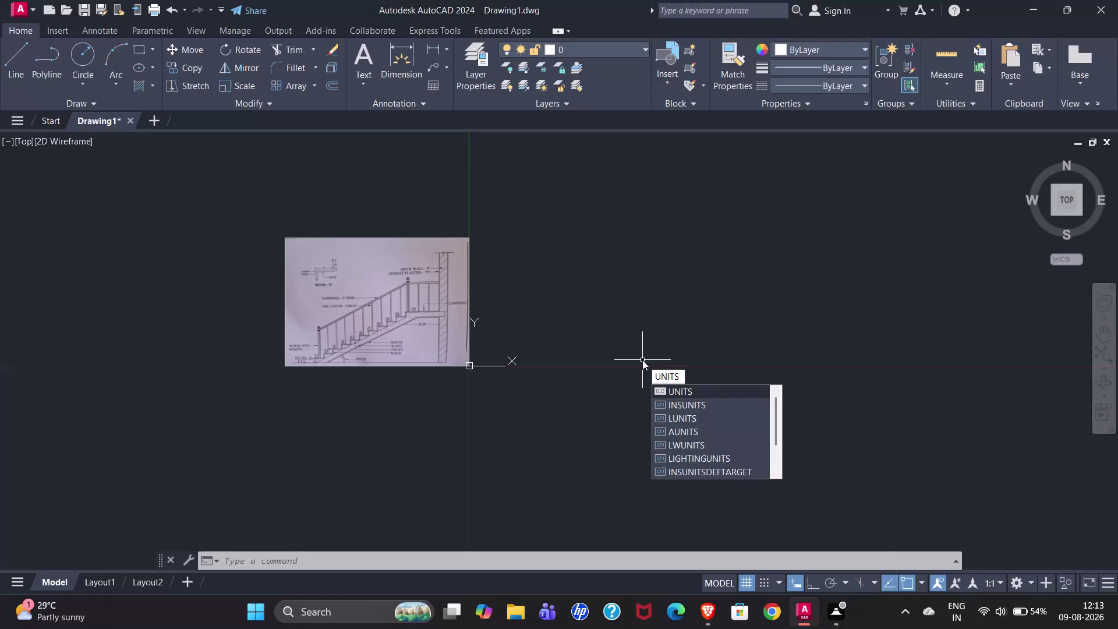
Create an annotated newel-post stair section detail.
Set drawing units to Engineering lengths, 0'-0.00" precision and Inches insertion scale.
key(Return)
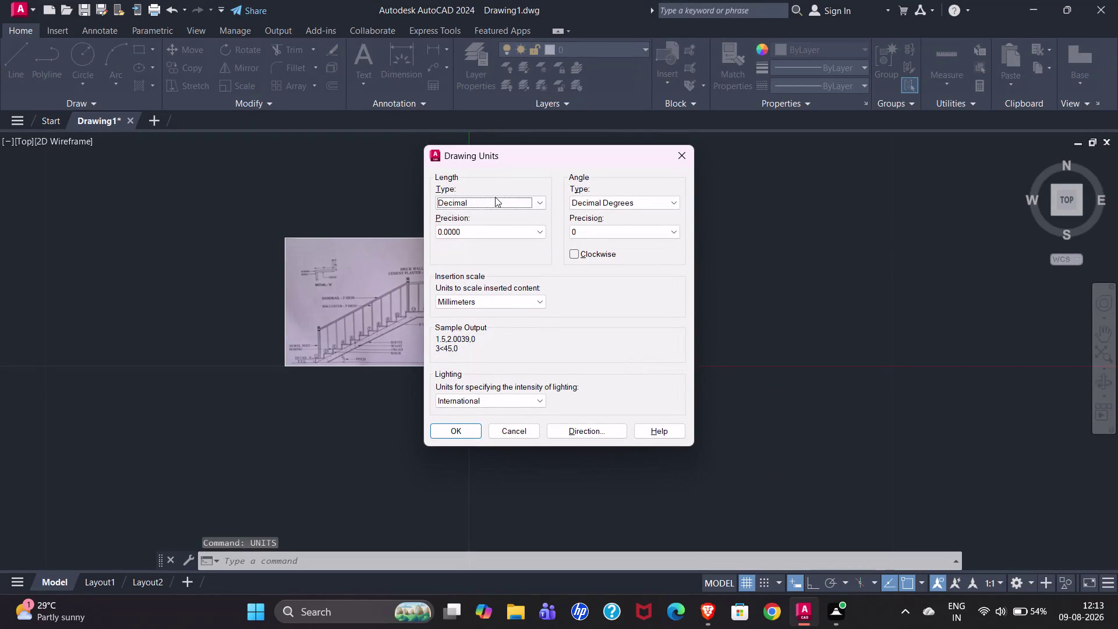
click(495, 197)
click(484, 239)
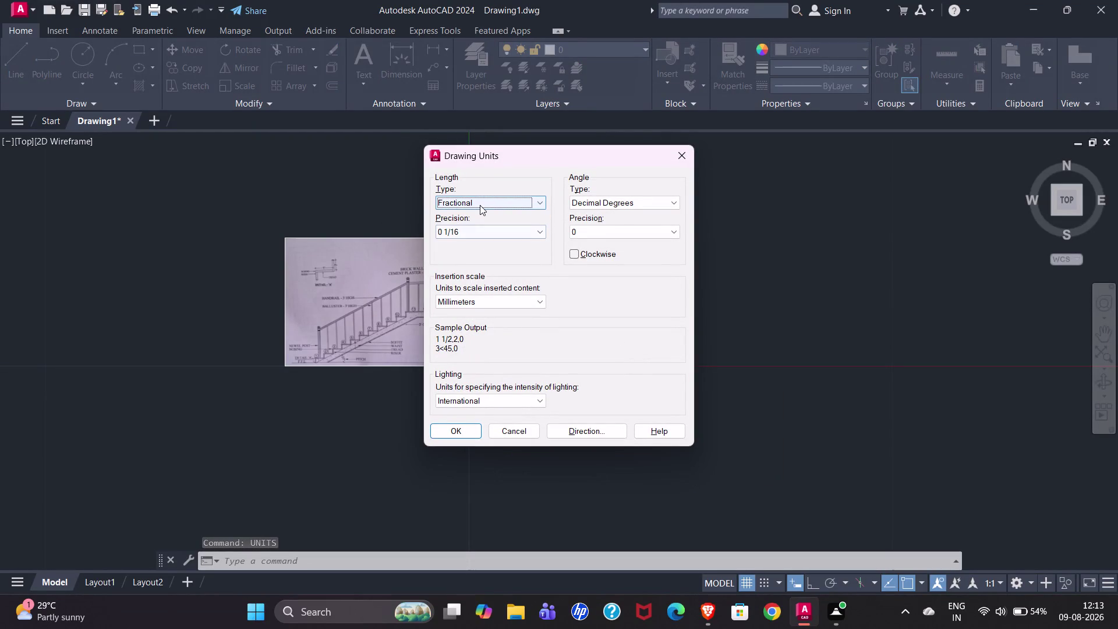
click(480, 205)
click(484, 234)
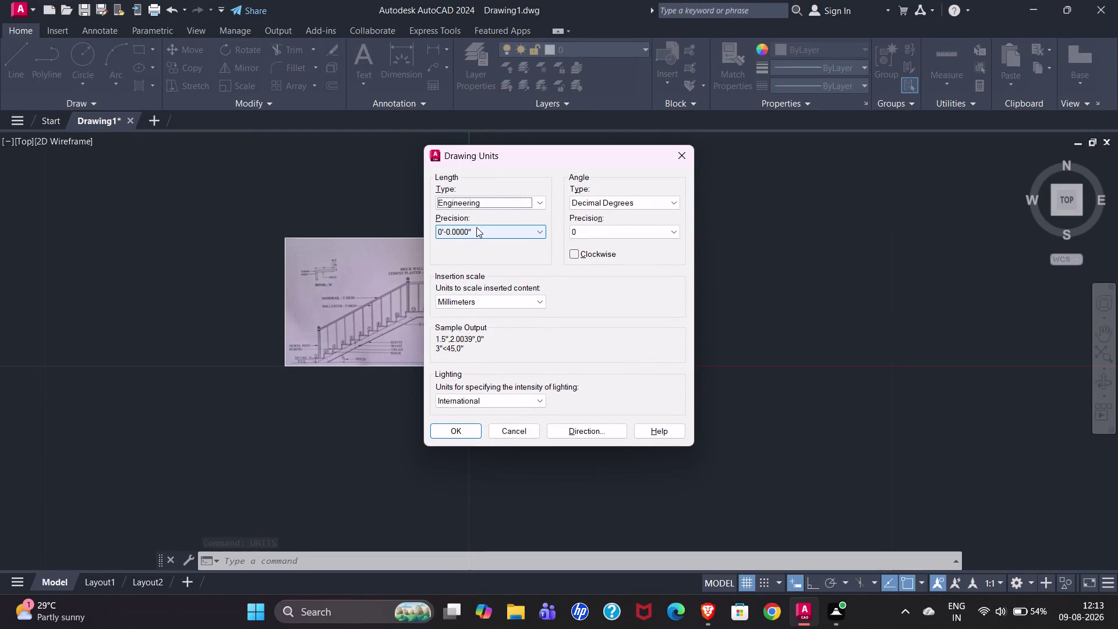
click(479, 232)
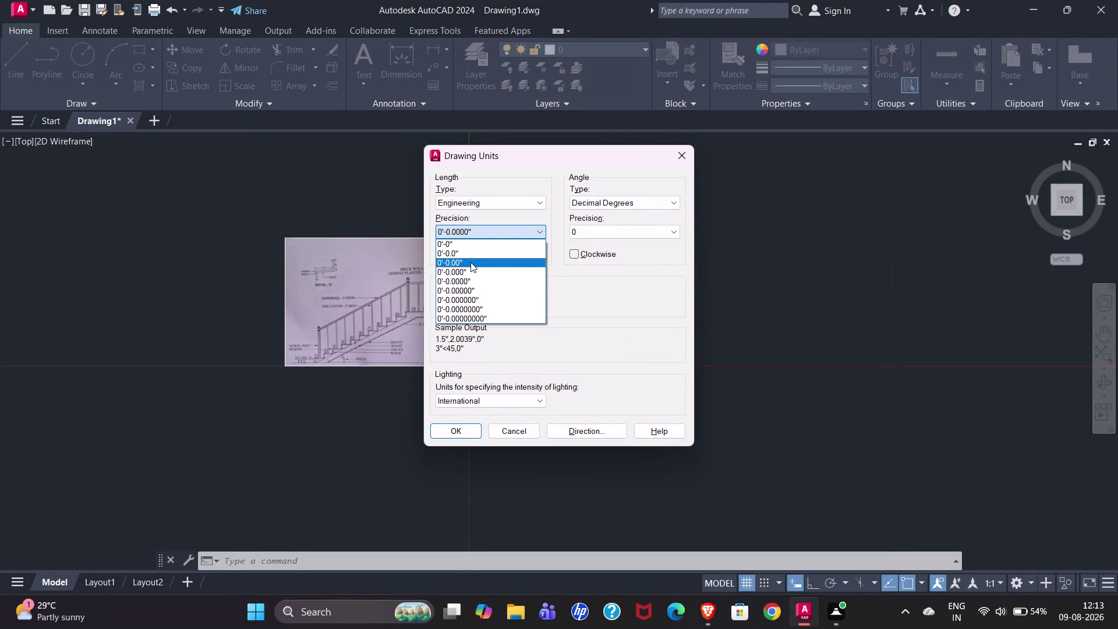
click(470, 263)
click(501, 304)
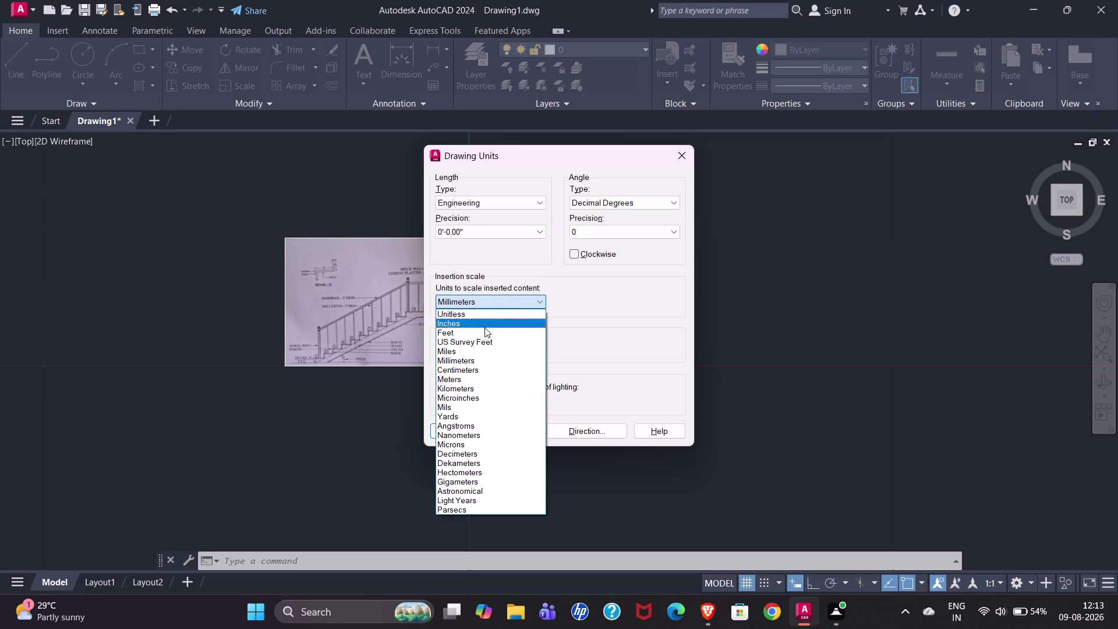
click(479, 325)
click(441, 431)
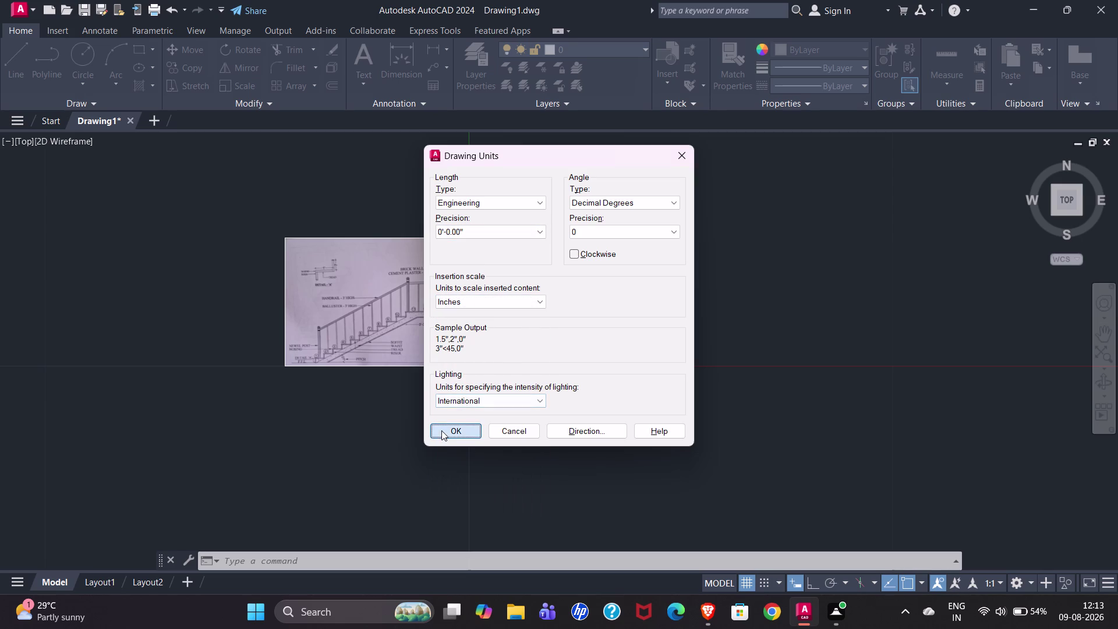
Make Standard the current dimension style and start modifying it via DIMSTY.
text(DI)
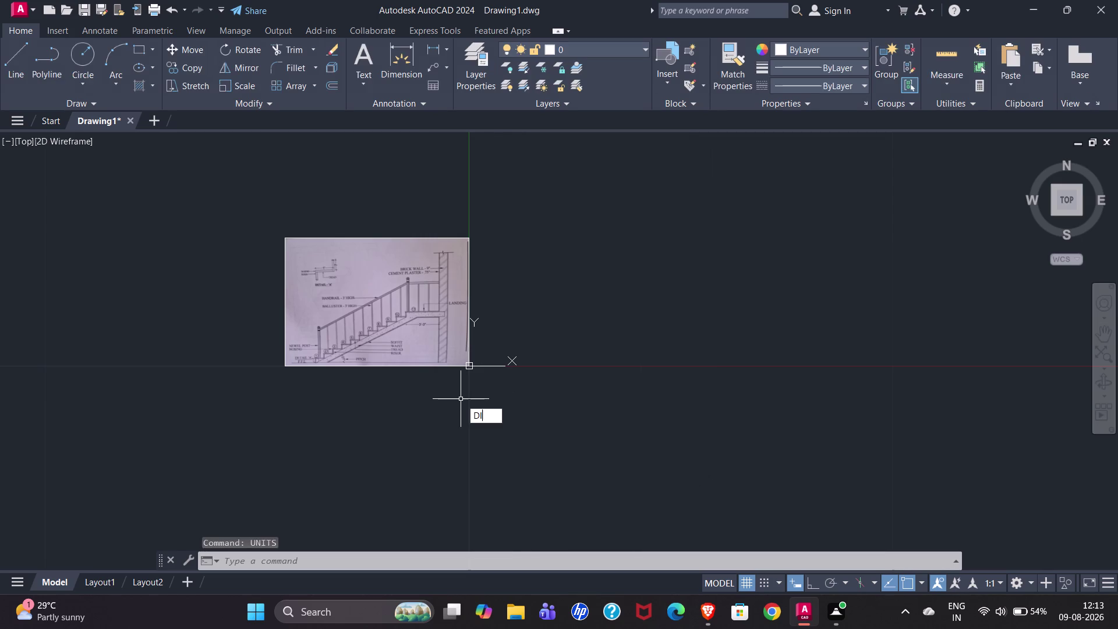
text(MSTY)
key(Return)
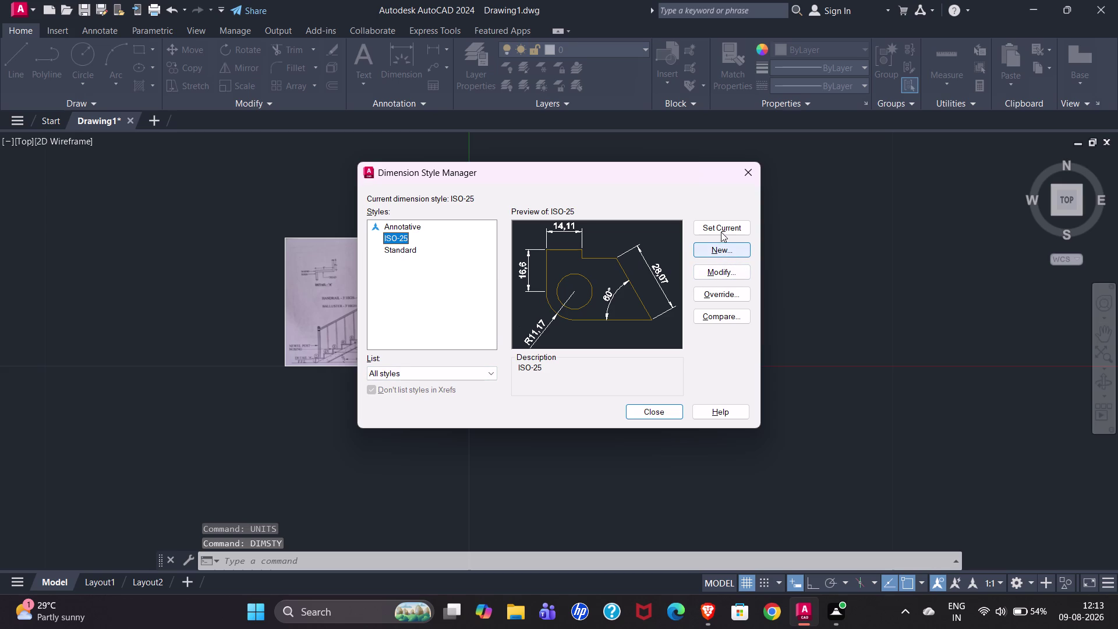
click(407, 249)
click(736, 231)
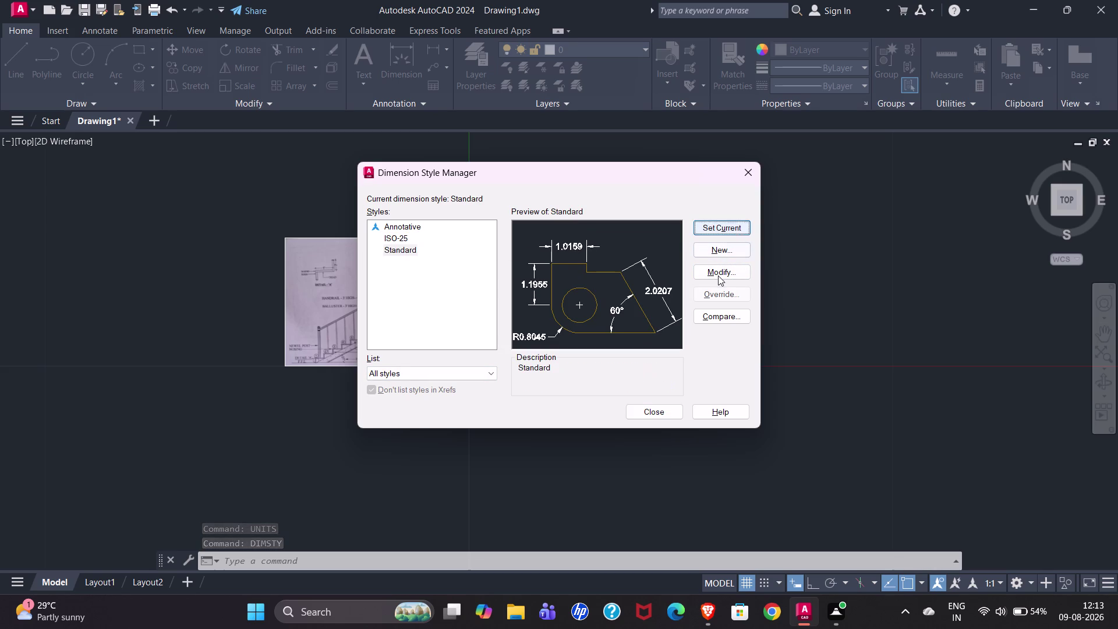
click(718, 275)
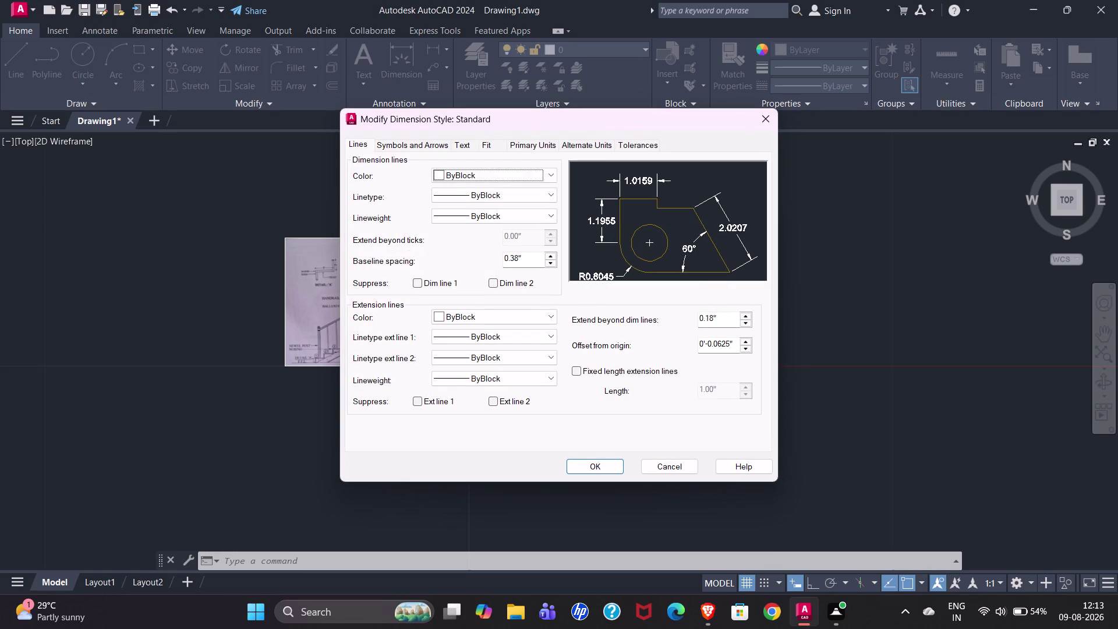
Suppress both extension lines and set the dimension line colour to Yellow.
click(419, 398)
click(495, 404)
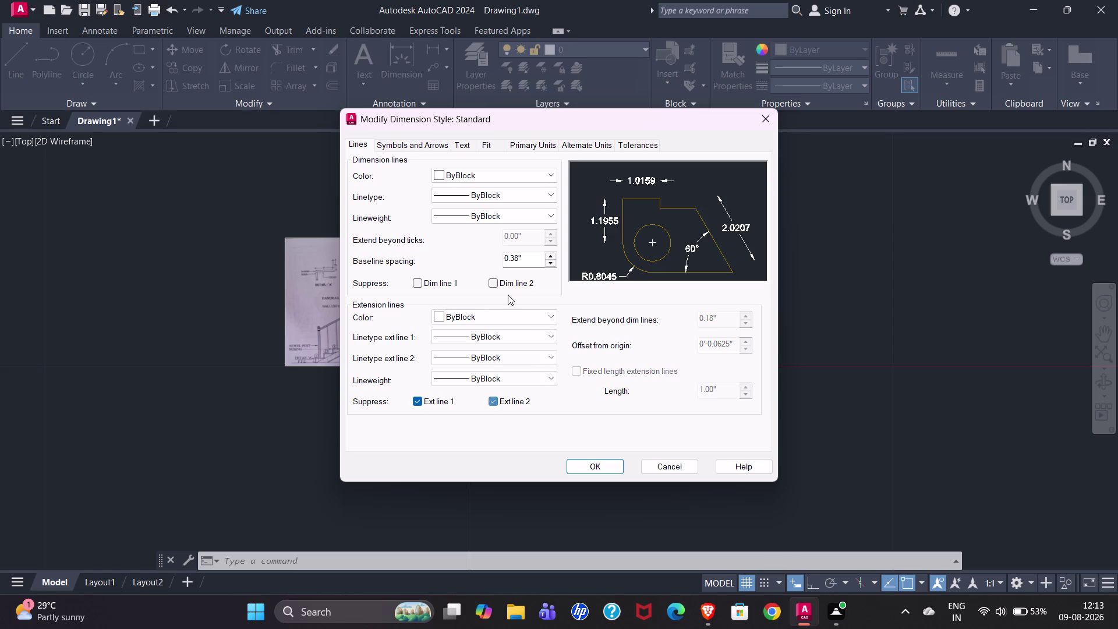
click(465, 176)
click(457, 231)
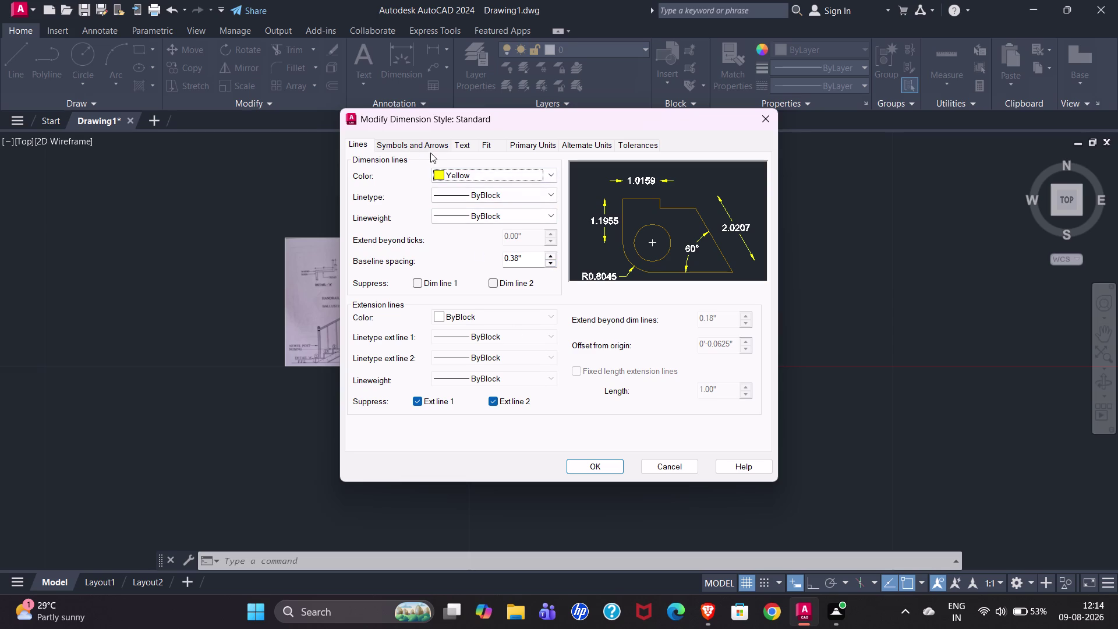
Set Architectural tick arrowheads with a 6.00" arrow size.
click(437, 142)
click(406, 192)
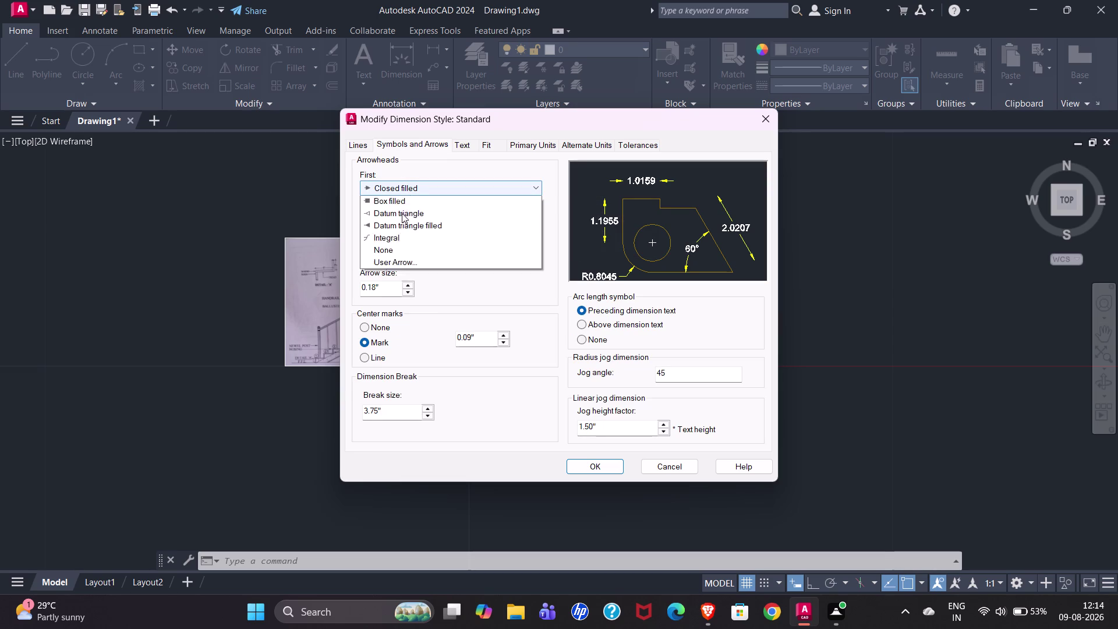
click(402, 251)
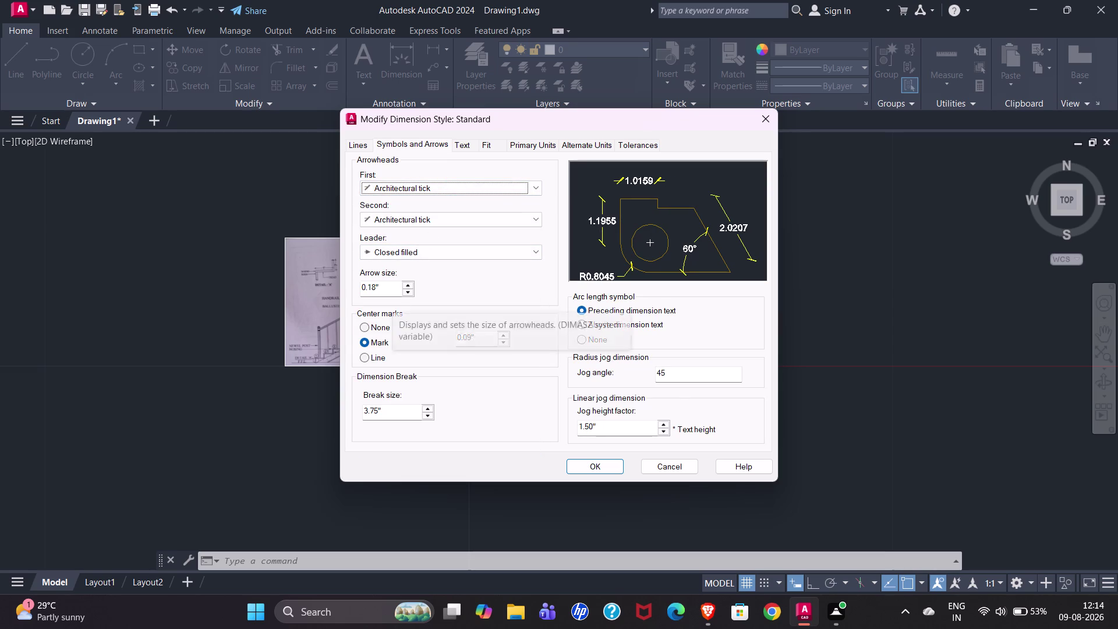
drag(398, 290, 307, 290)
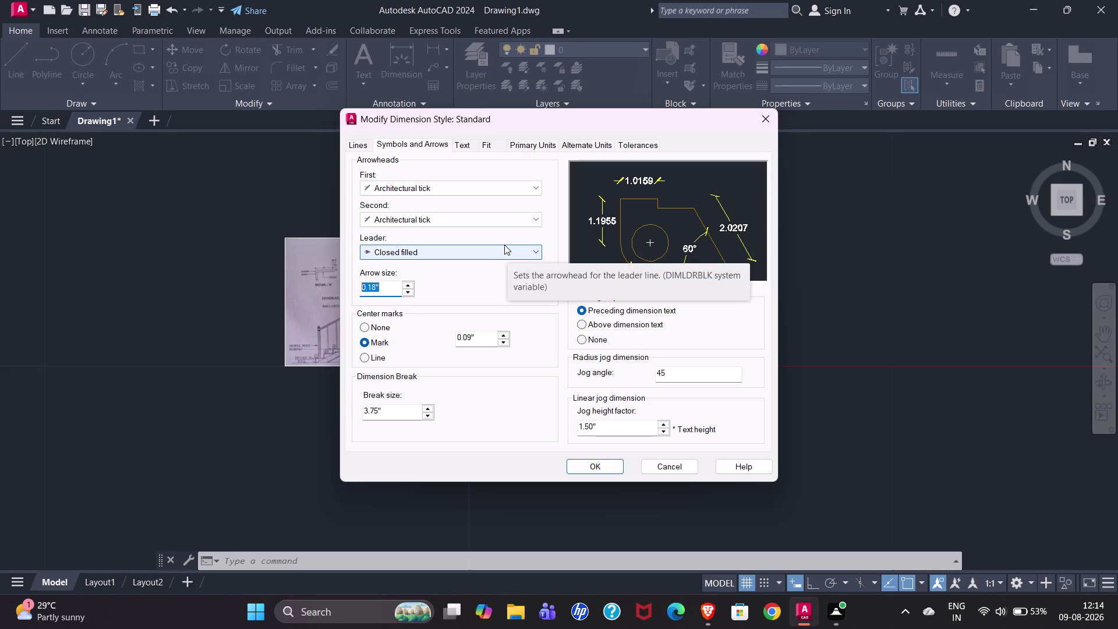
key(6)
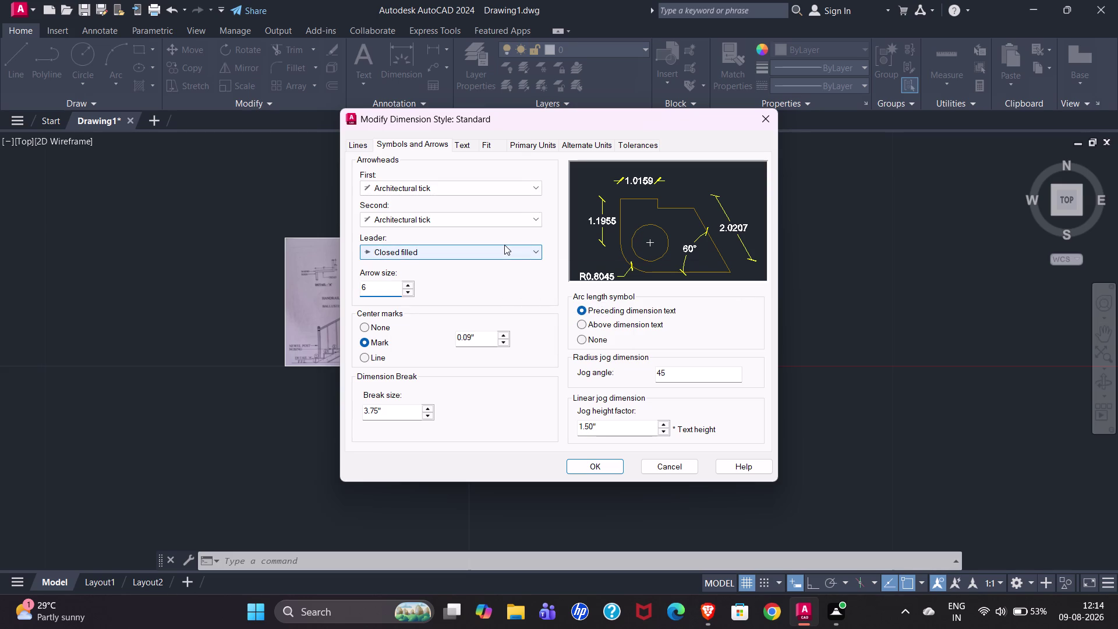
key(shift+quotedbl)
key(Return)
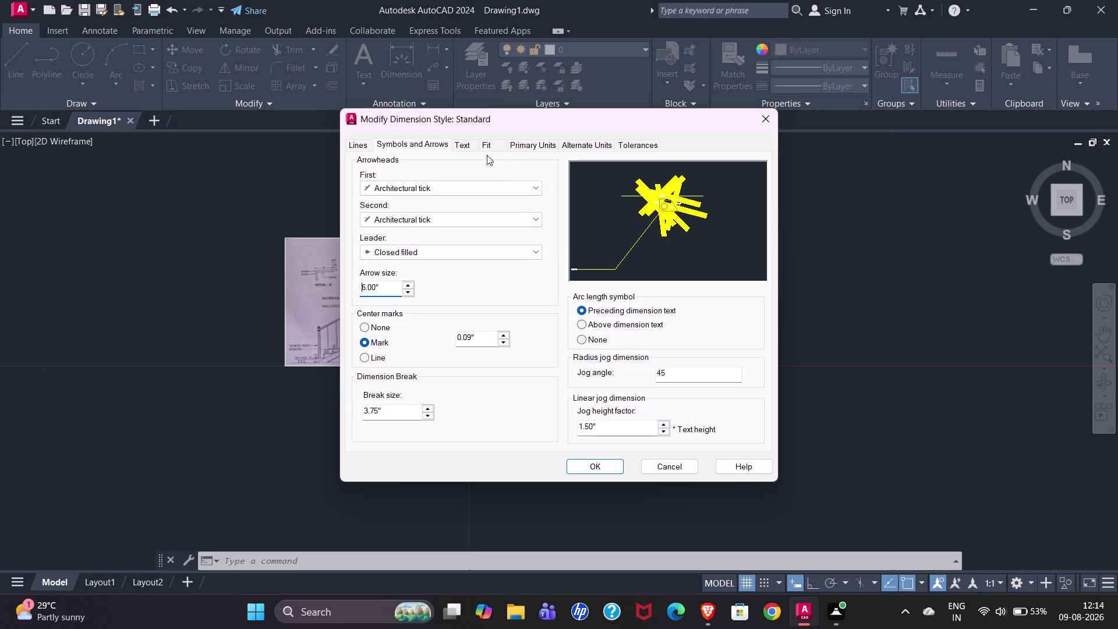
click(467, 141)
click(490, 201)
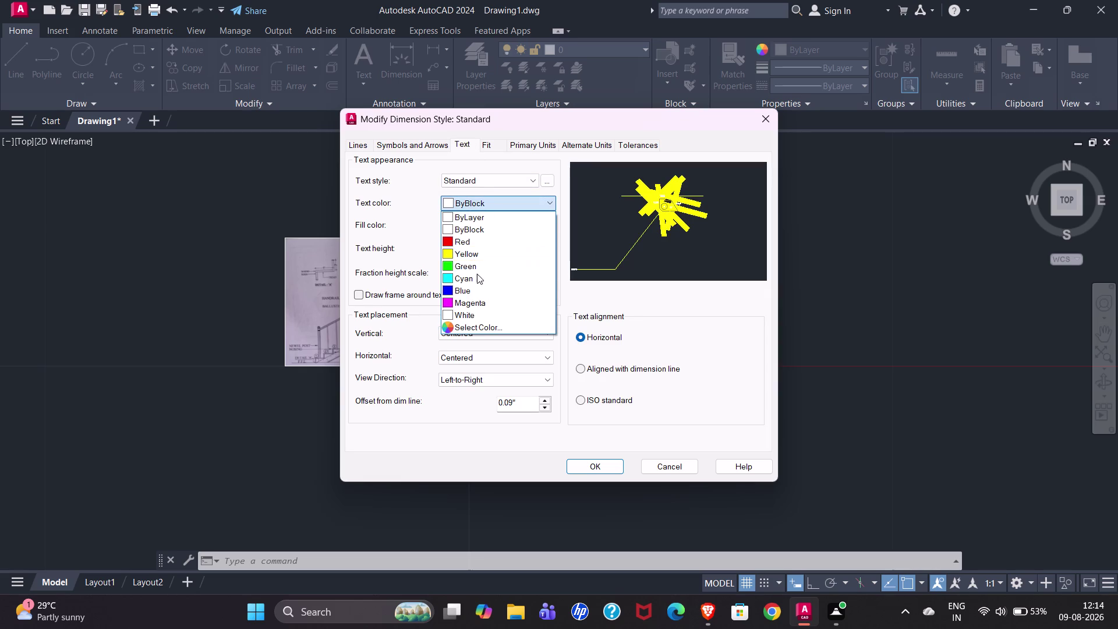
Make dimension text cyan with a 6.00" text height.
click(477, 276)
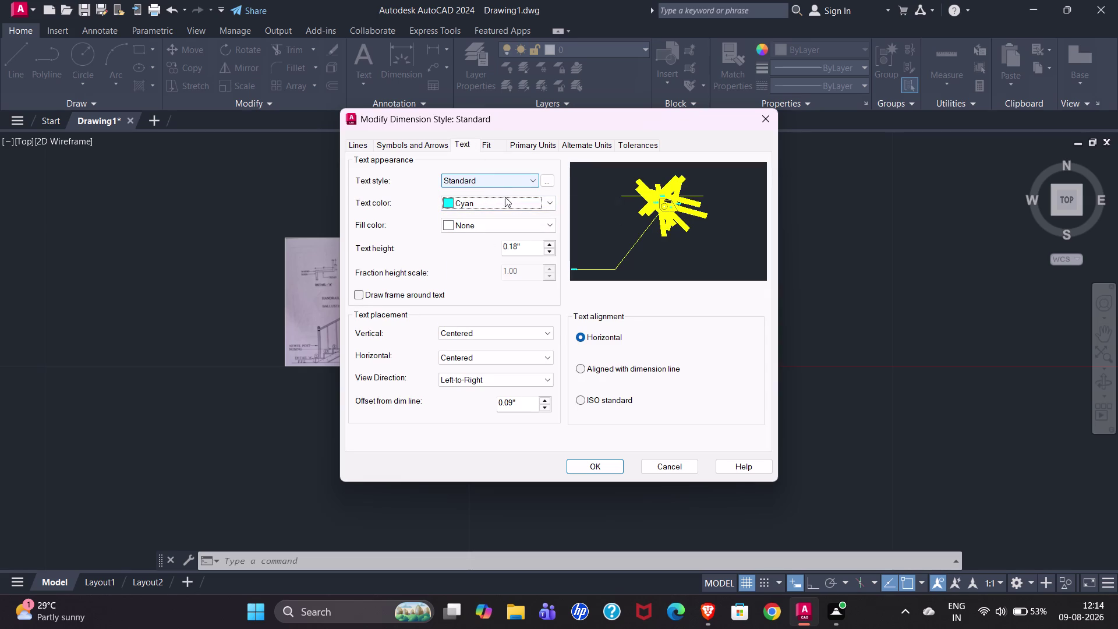
drag(532, 246, 475, 244)
text(6)
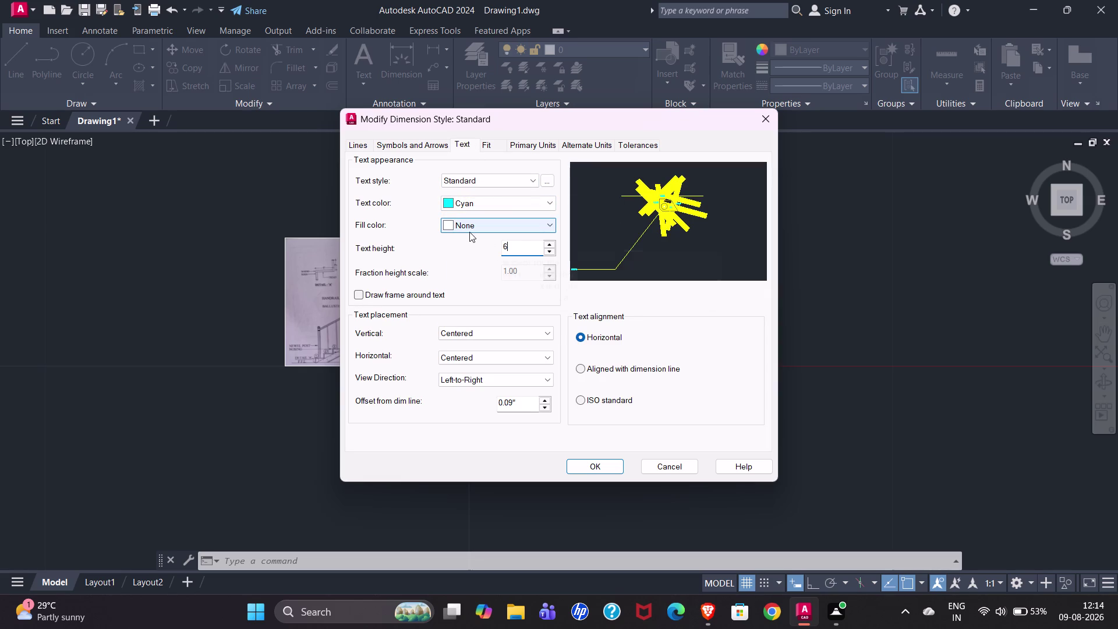
text(")
key(Return)
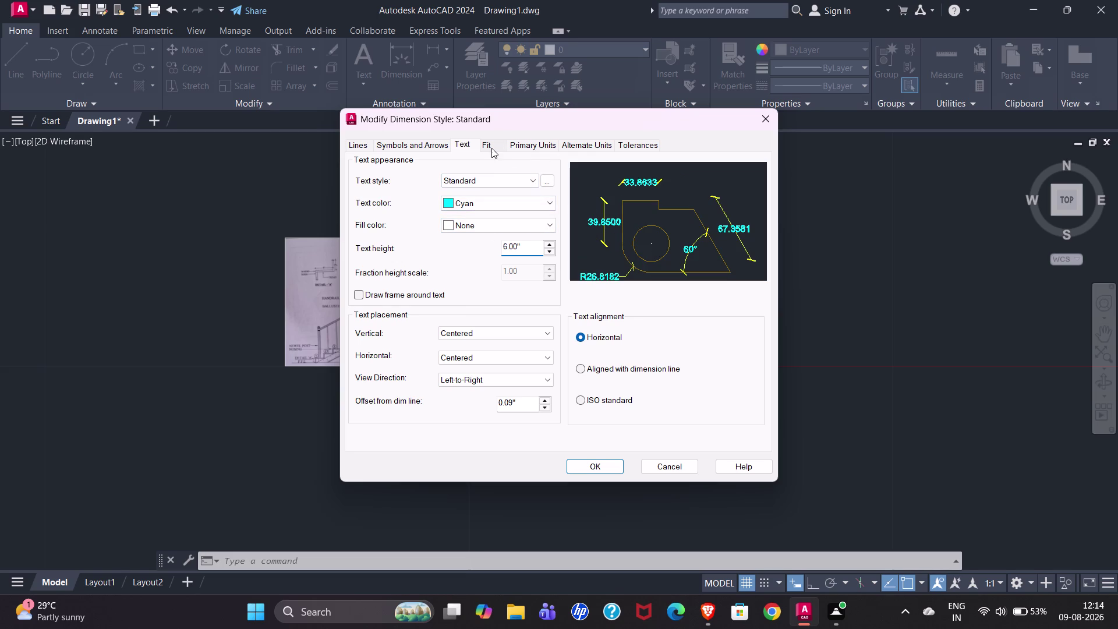
Set primary units to Engineering with 0'-0.00" precision and close the style manager.
click(523, 140)
click(479, 193)
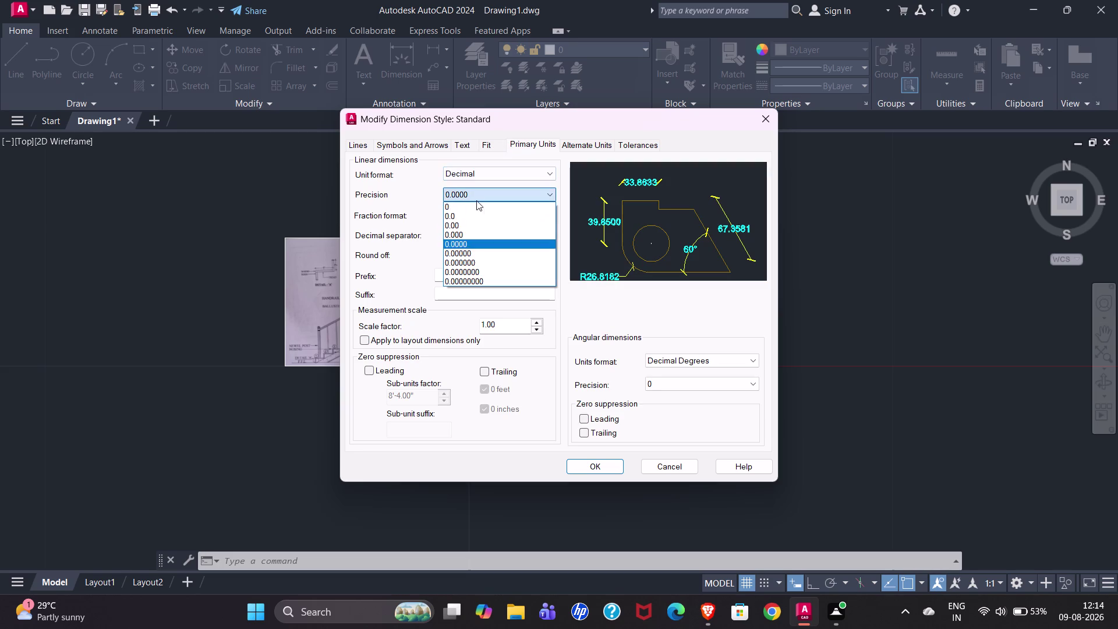
click(488, 172)
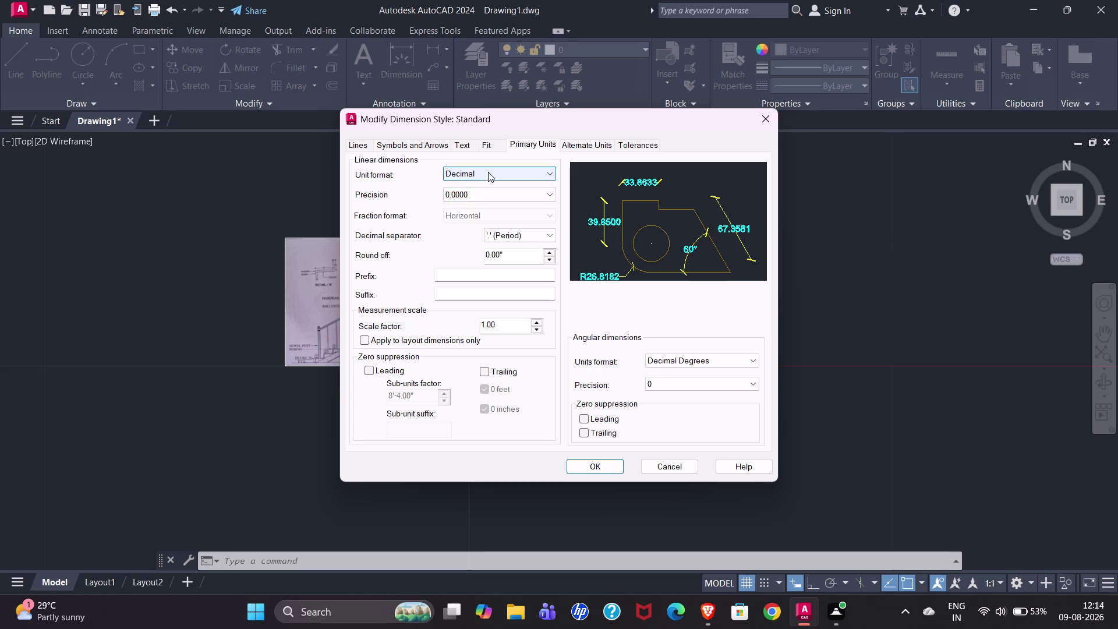
click(488, 172)
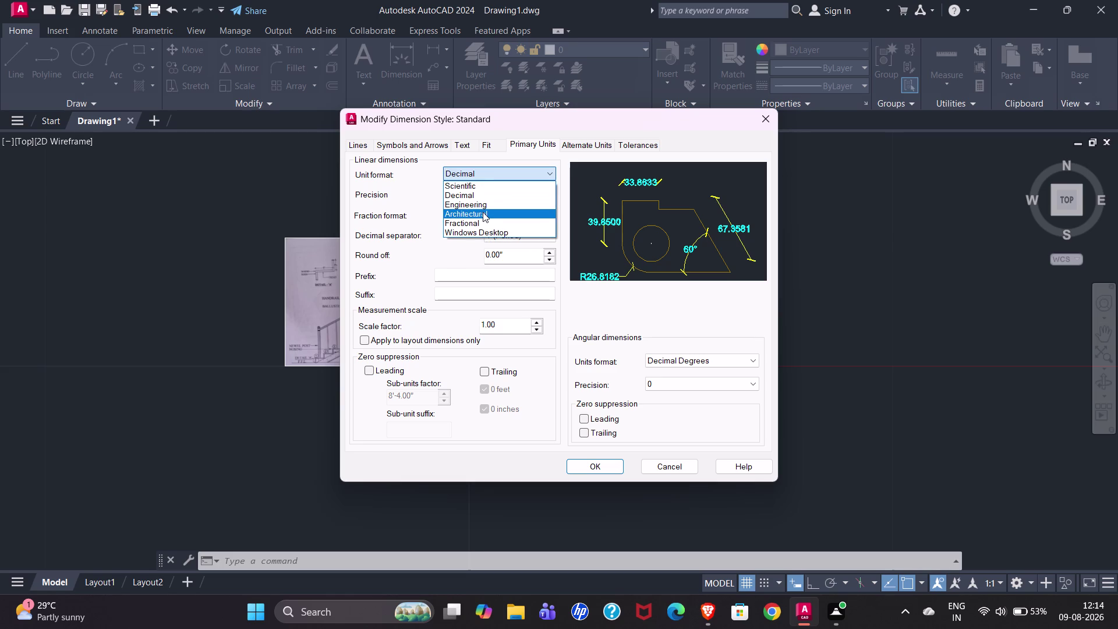
click(482, 208)
click(481, 193)
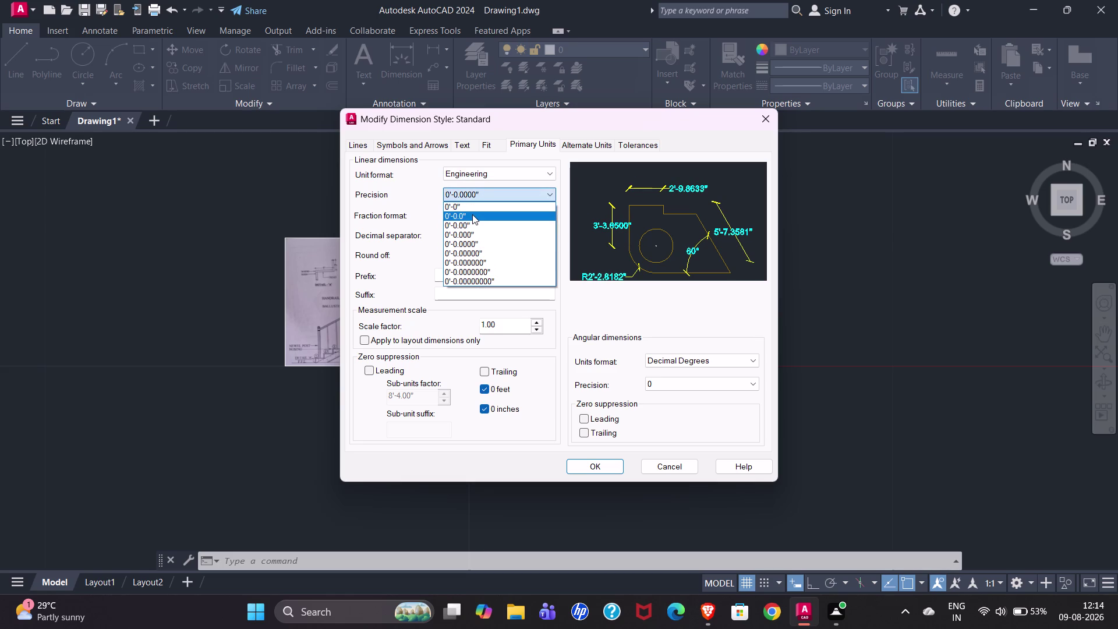
click(473, 224)
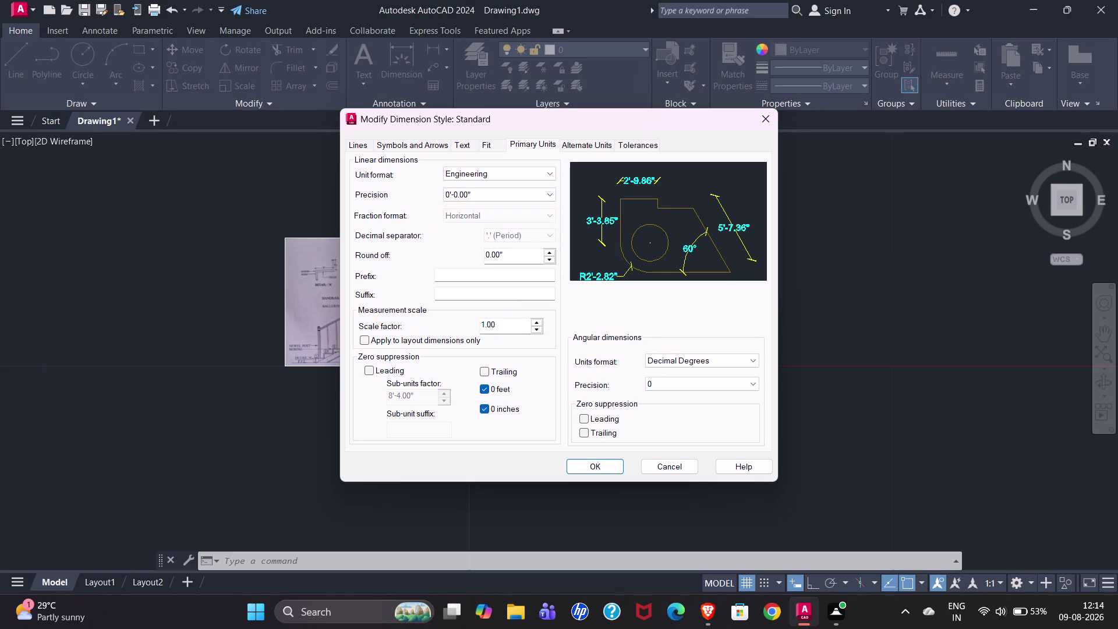
click(590, 464)
click(656, 414)
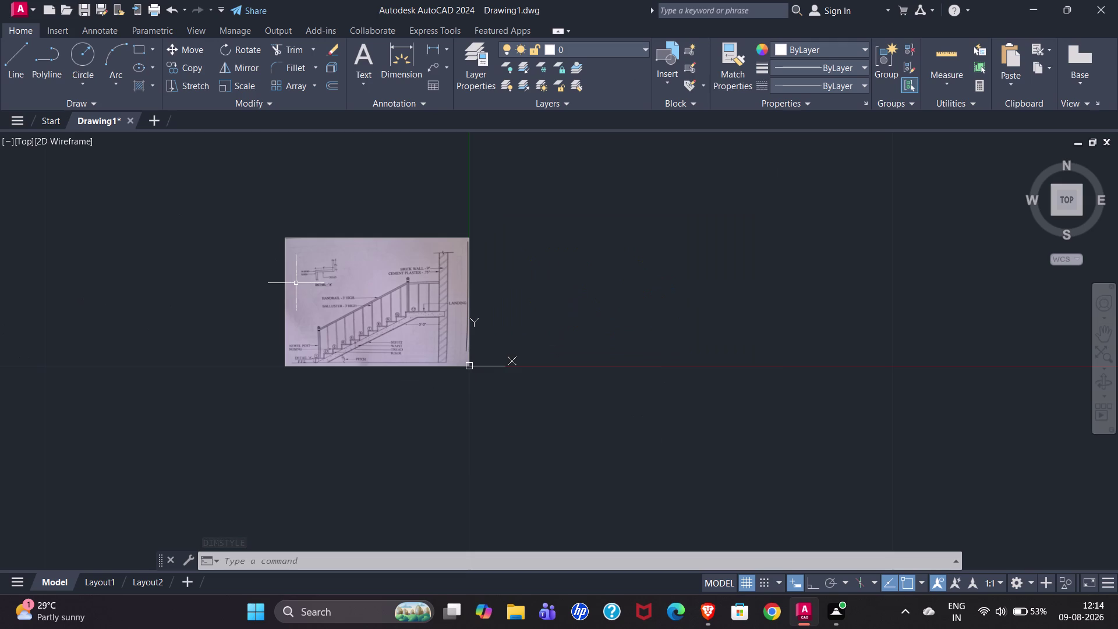
Move the staircase image by its bottom-right corner to the left of the origin.
click(335, 314)
click(345, 322)
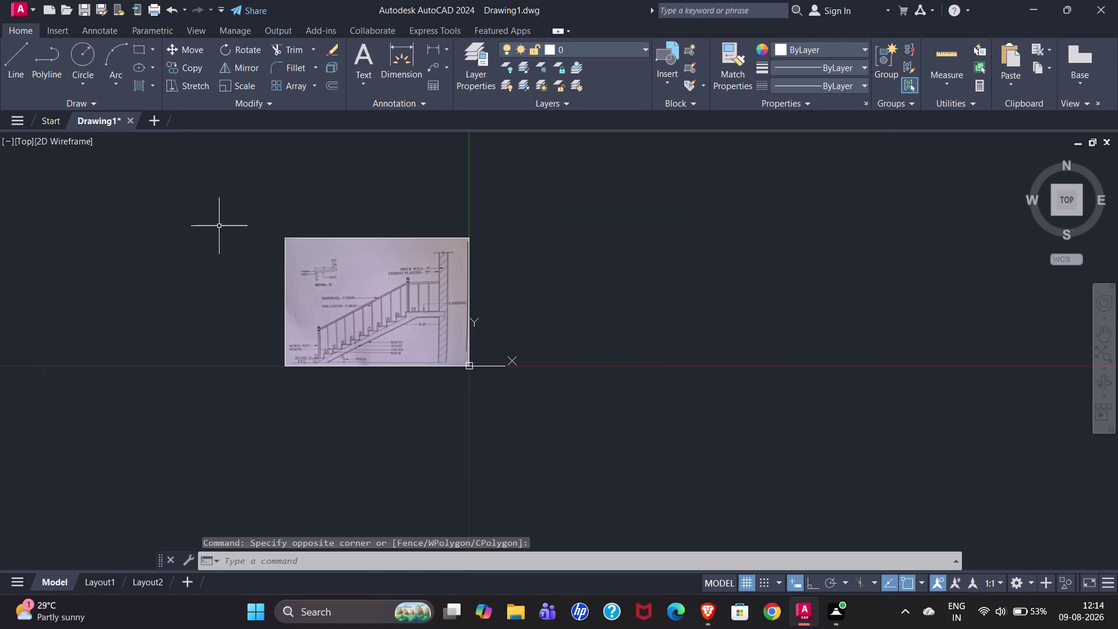
click(257, 197)
click(618, 473)
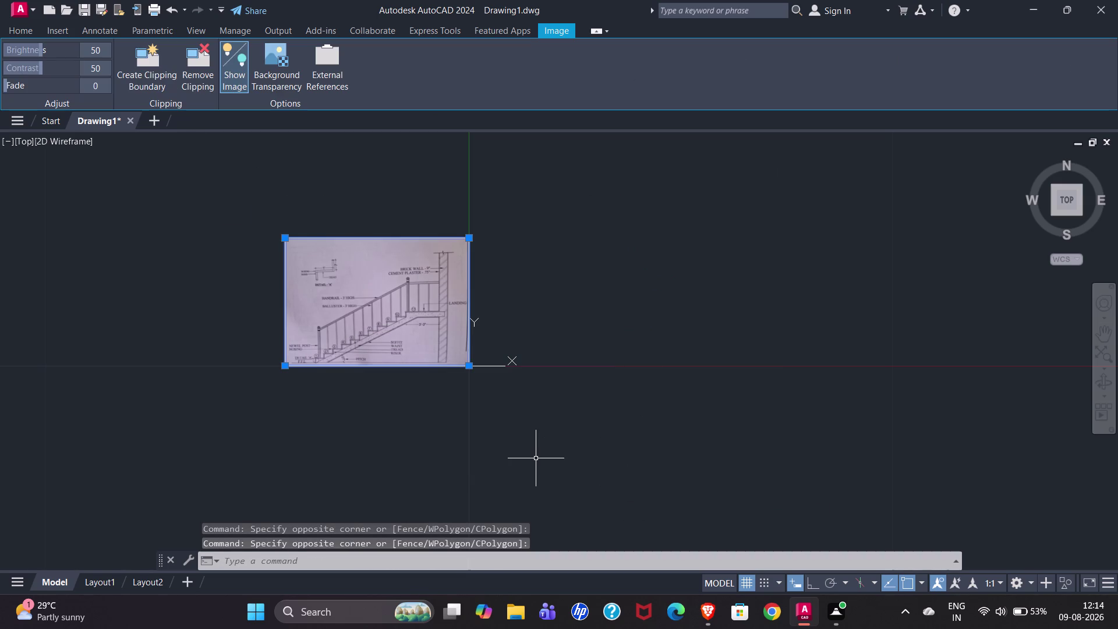
key(m)
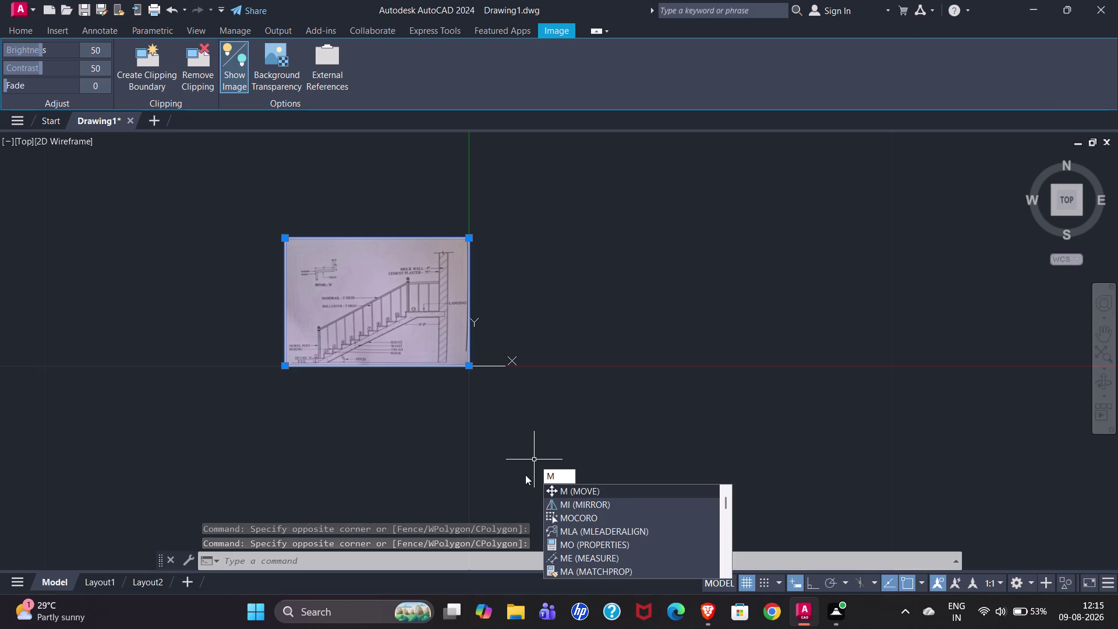
key(Return)
click(809, 584)
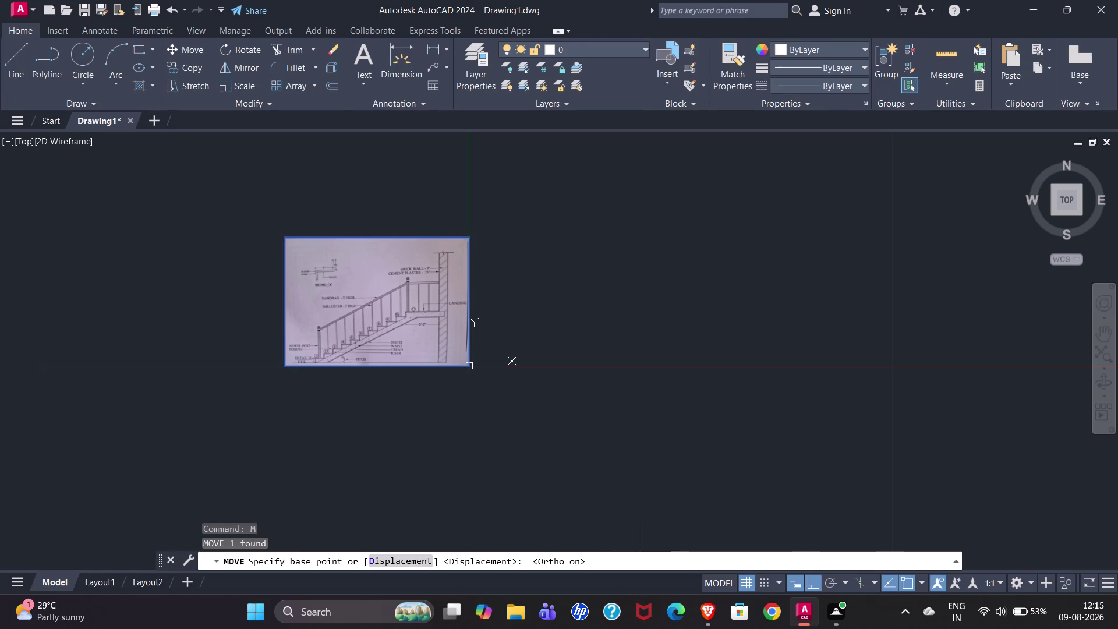
click(469, 366)
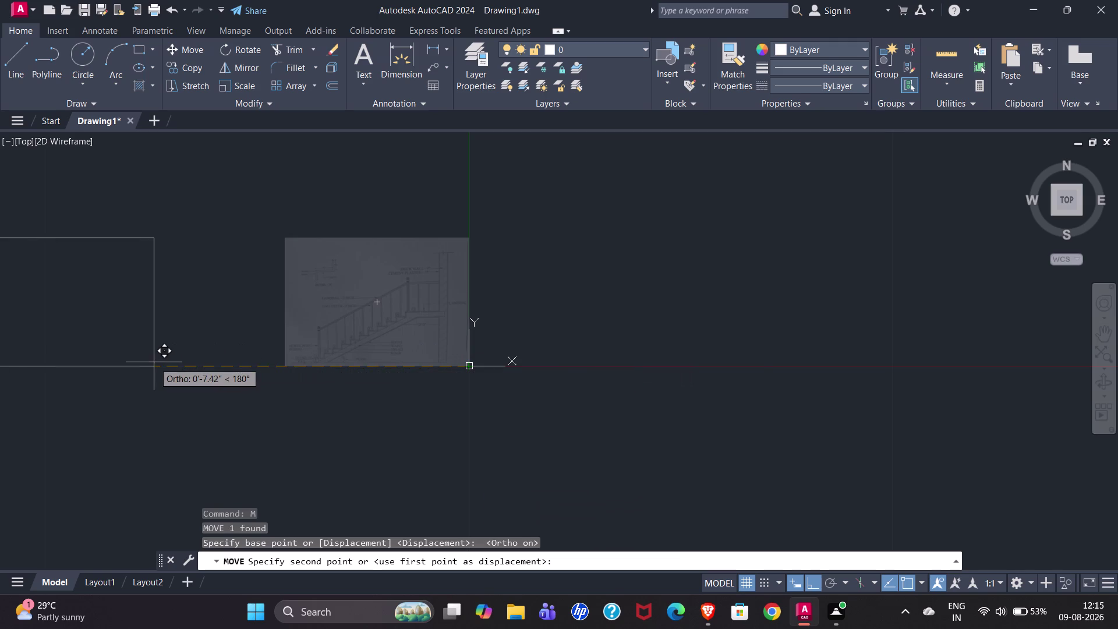
click(153, 362)
Zoom out and reselect the moved staircase image.
scroll(down, 3)
scroll(down, 3)
scroll(down, 3)
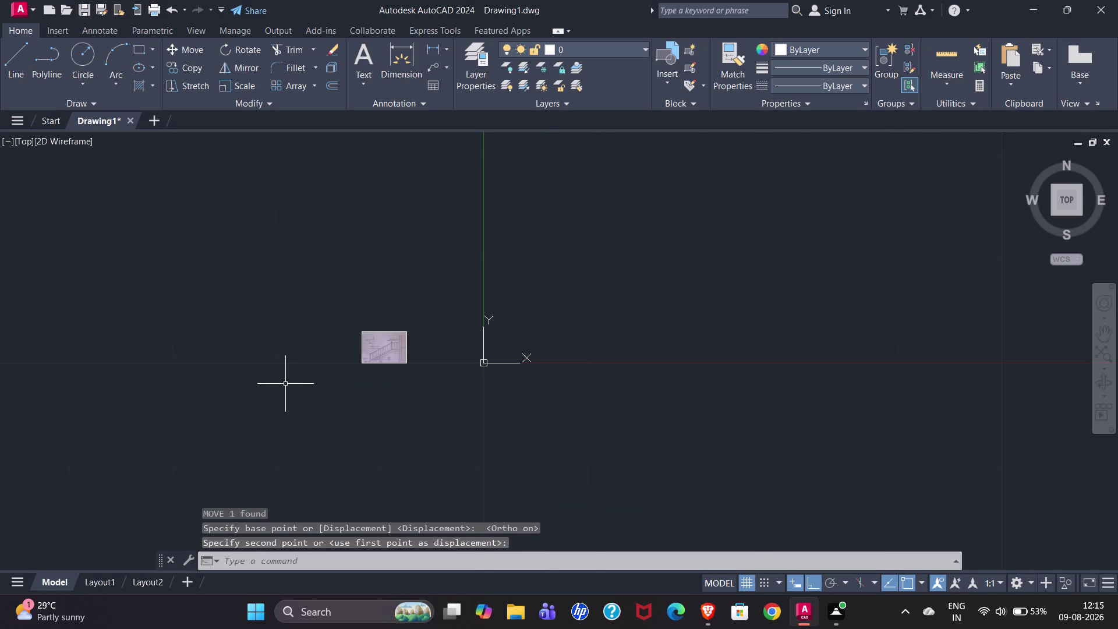
click(318, 370)
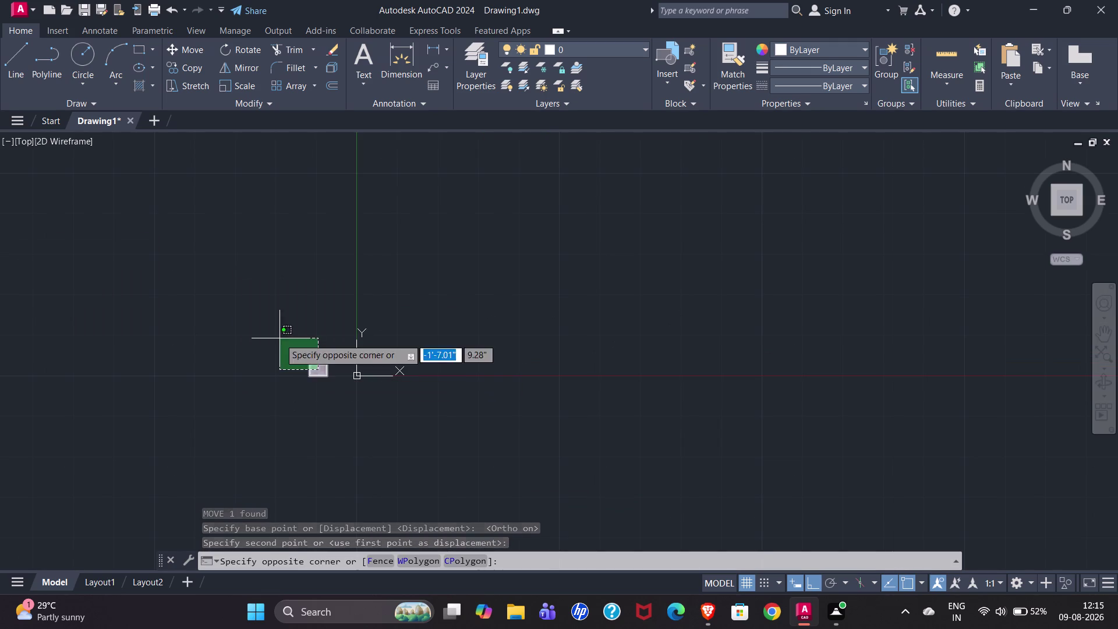
click(280, 339)
drag(283, 342, 290, 348)
click(369, 424)
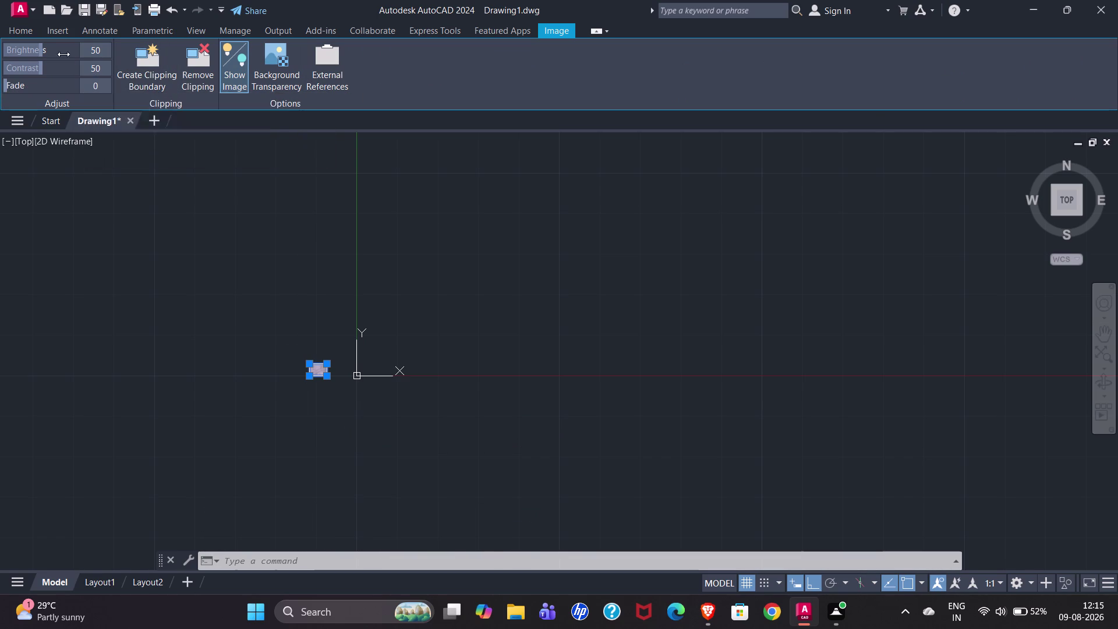
Raise image brightness and enlarge the image by dragging its top-left corner up-left.
drag(41, 50, 68, 53)
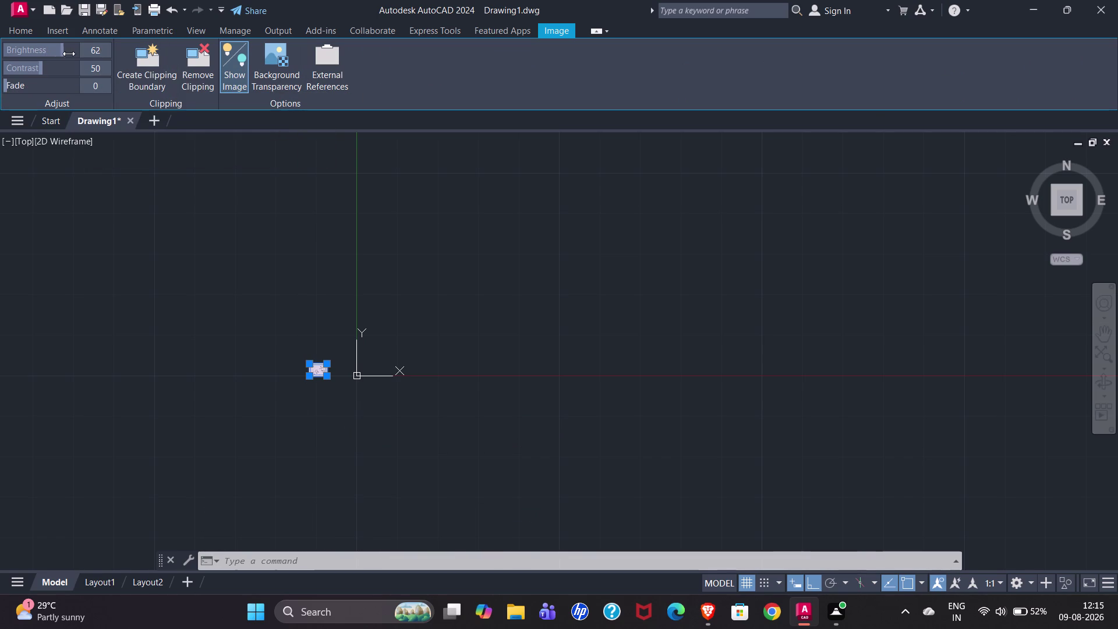
drag(68, 54, 74, 54)
click(276, 332)
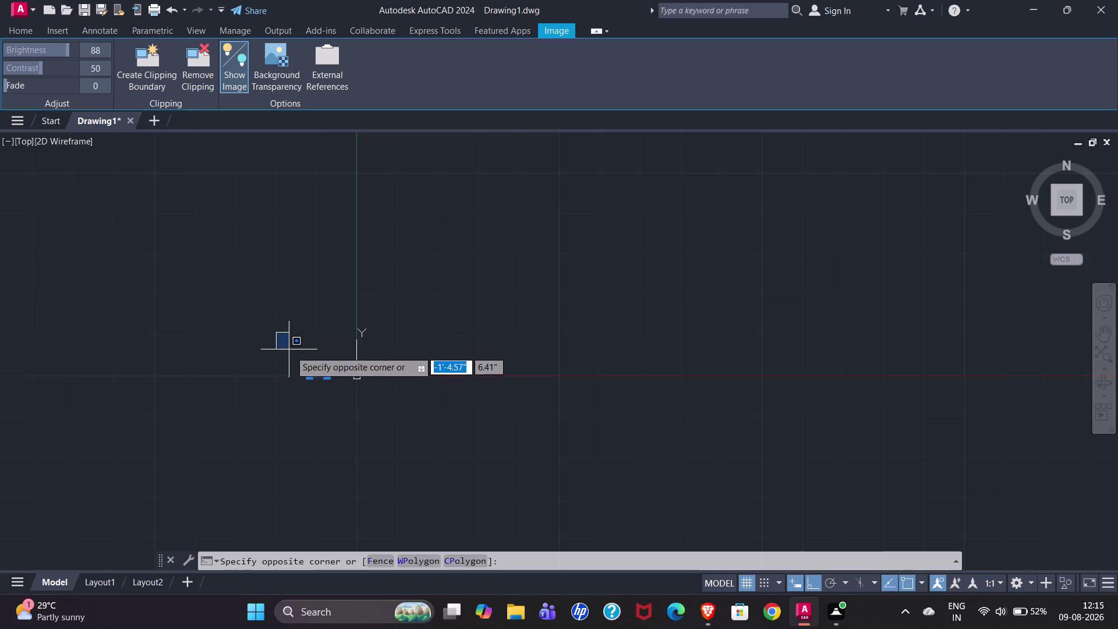
click(307, 363)
drag(308, 364, 263, 300)
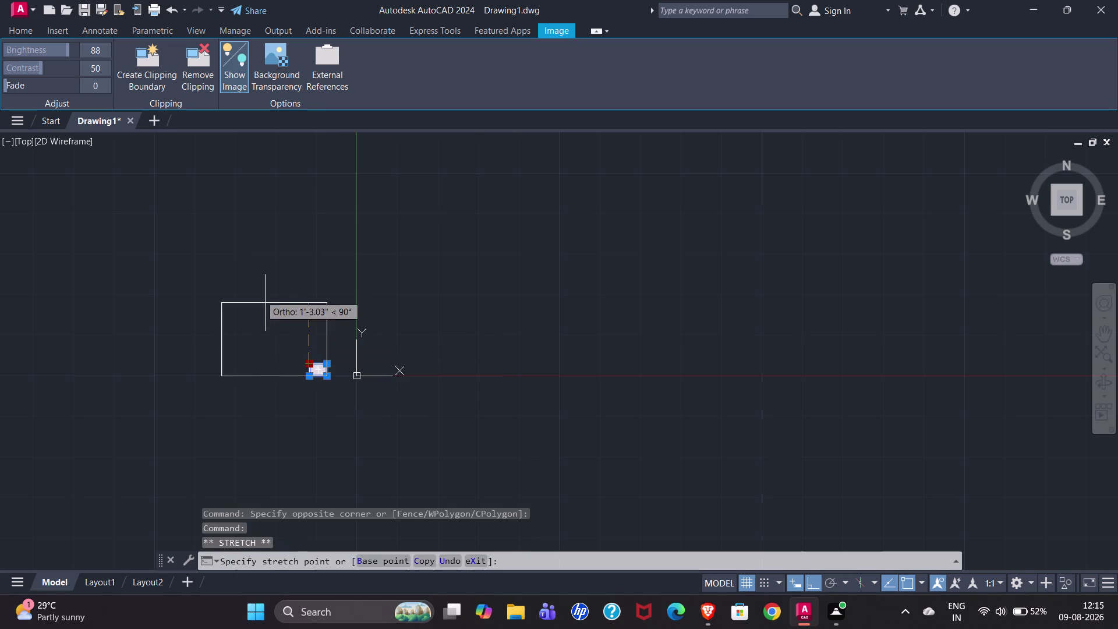
drag(263, 300, 140, 166)
click(140, 167)
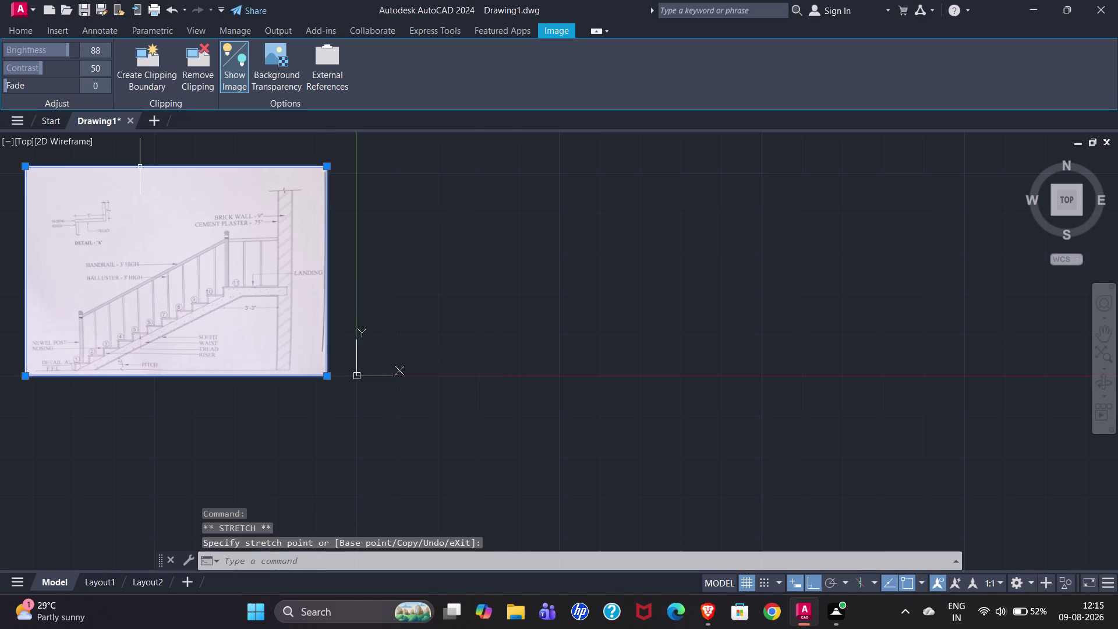
Set image brightness to 39 and contrast to 52, then deselect.
drag(65, 47, 3, 55)
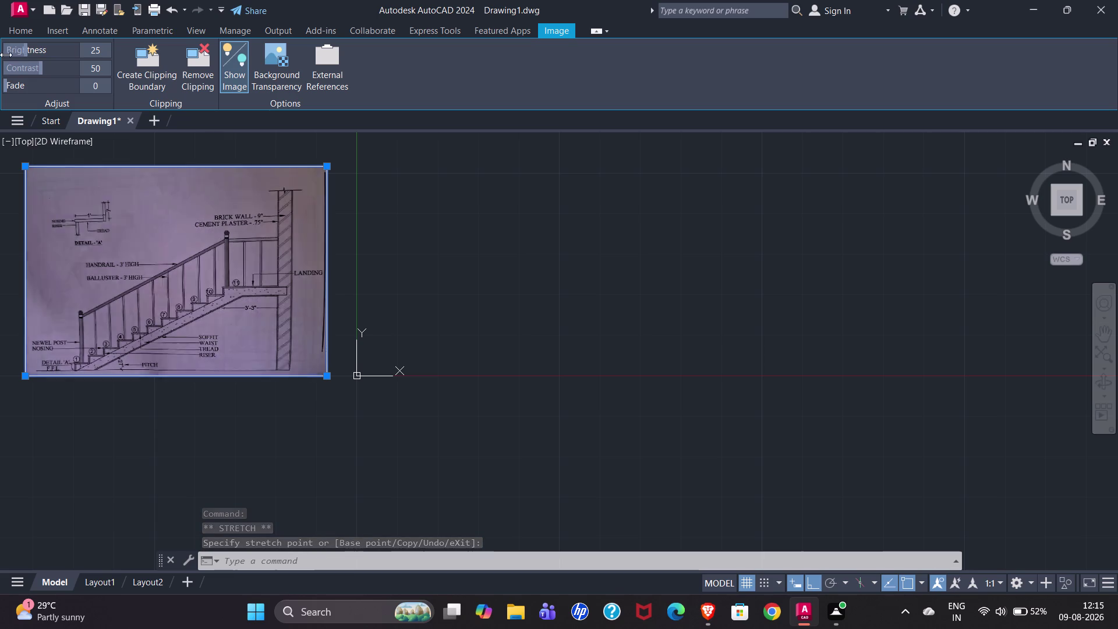
drag(3, 54, 8, 55)
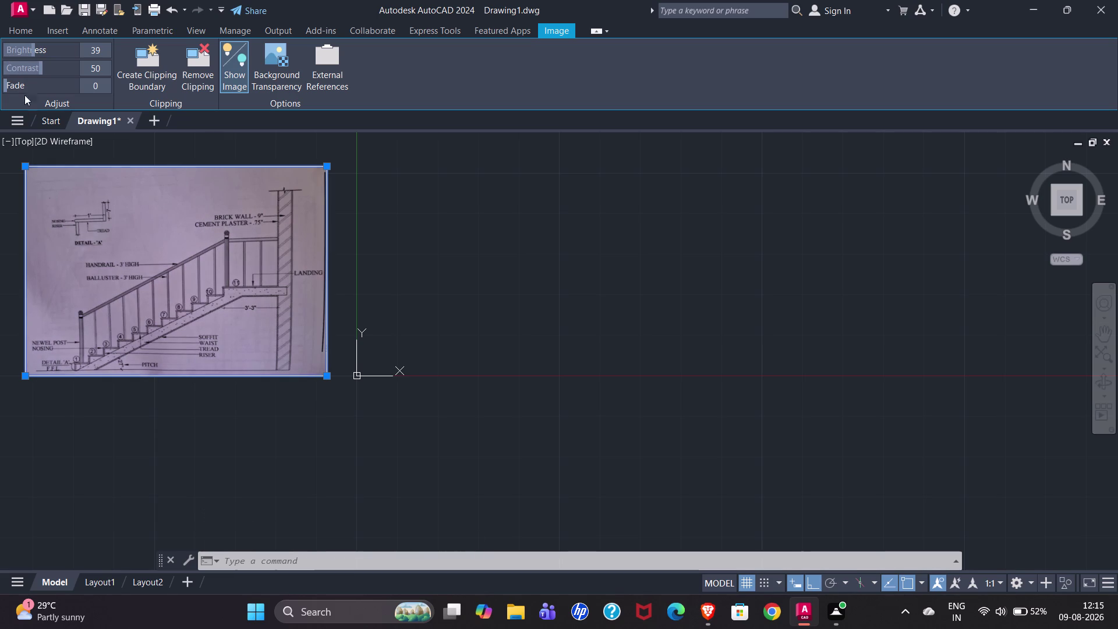
drag(40, 68, 73, 70)
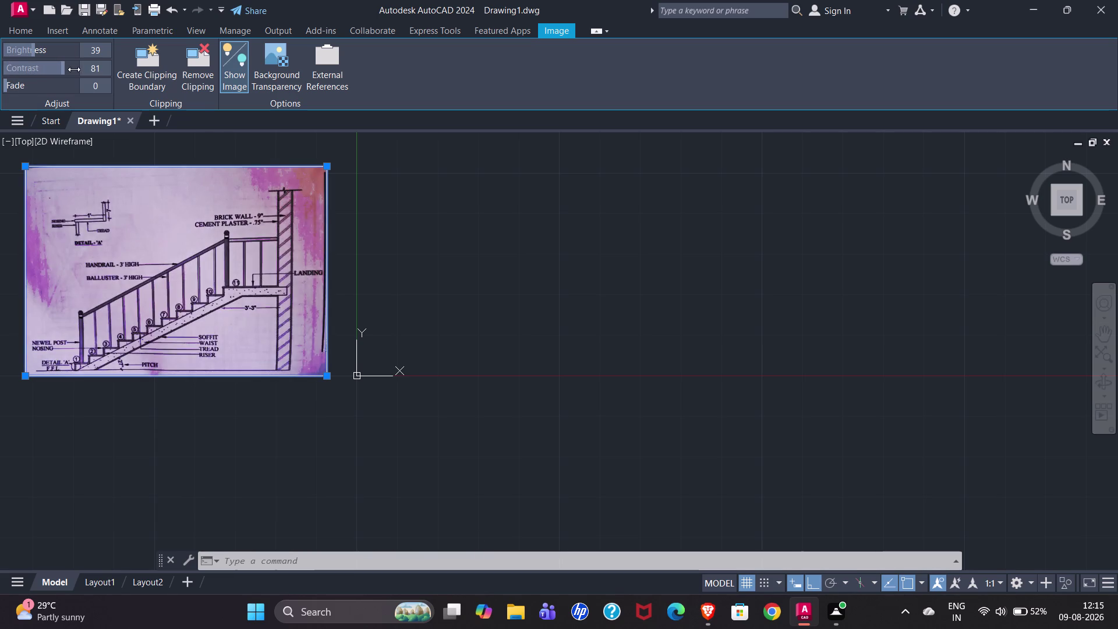
drag(73, 69, 45, 71)
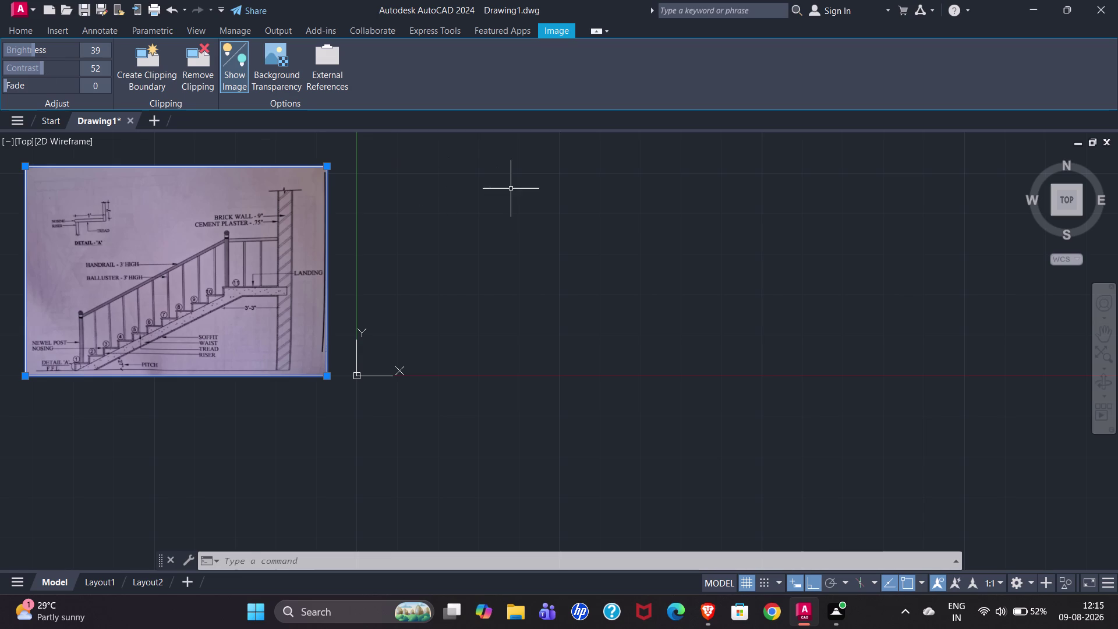
click(512, 189)
click(506, 193)
key(Escape)
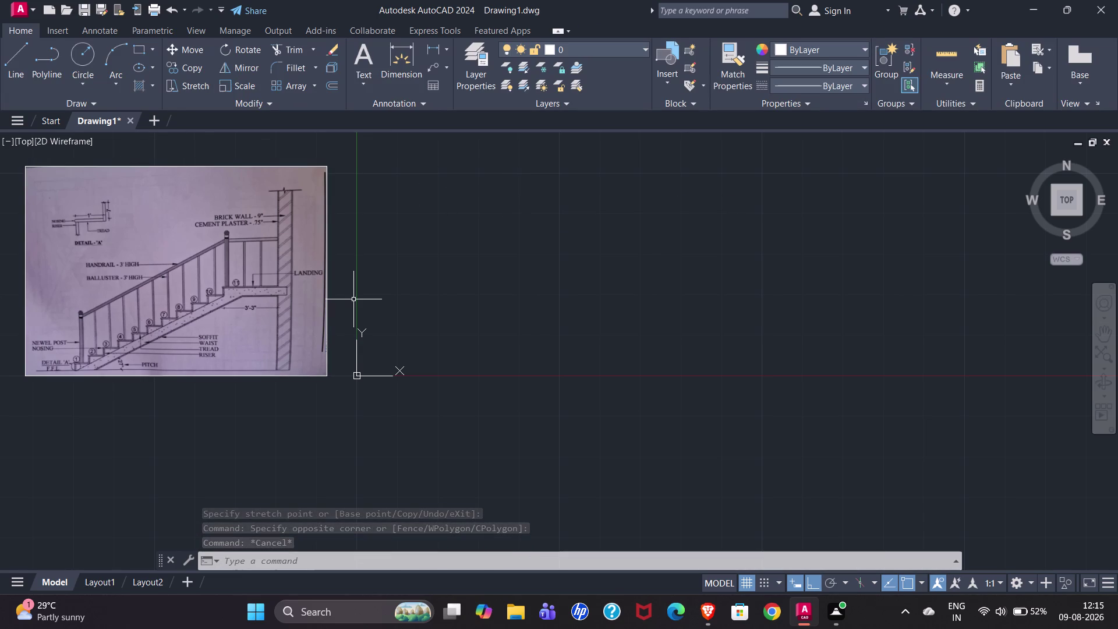
Drag the image's top-left grip further up-left to fill the area above-left of the origin.
scroll(down, 3)
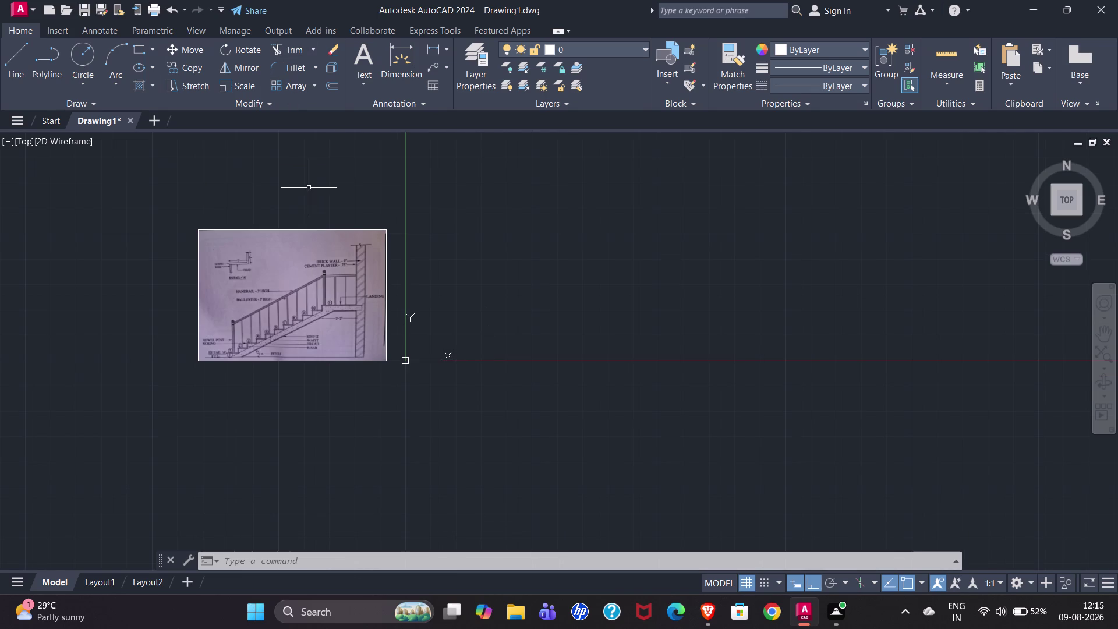
click(216, 254)
click(200, 235)
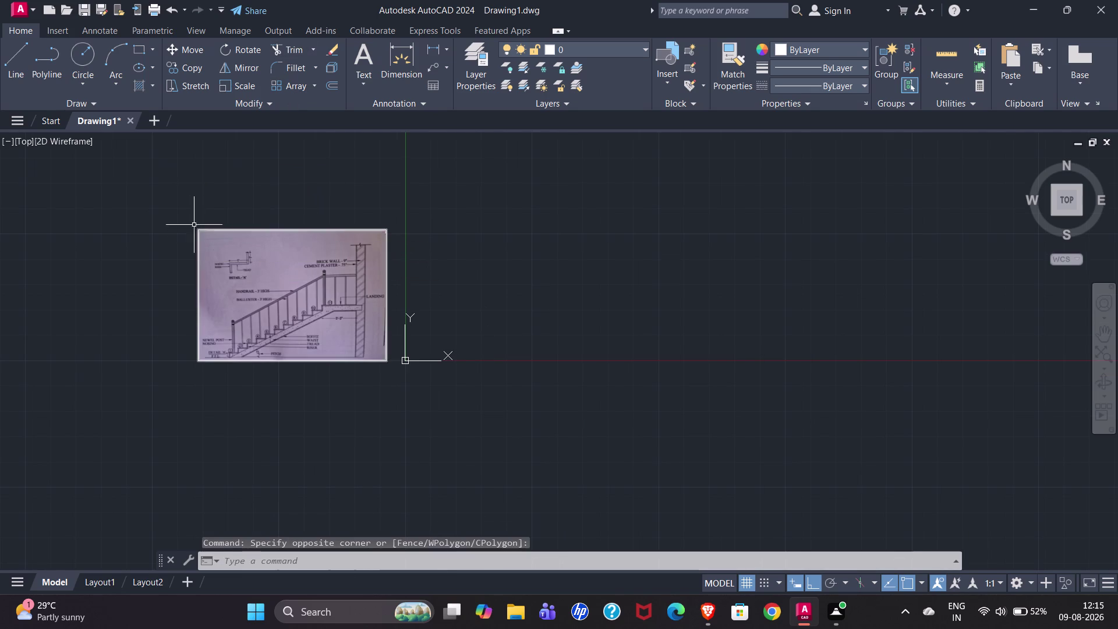
click(167, 207)
click(429, 406)
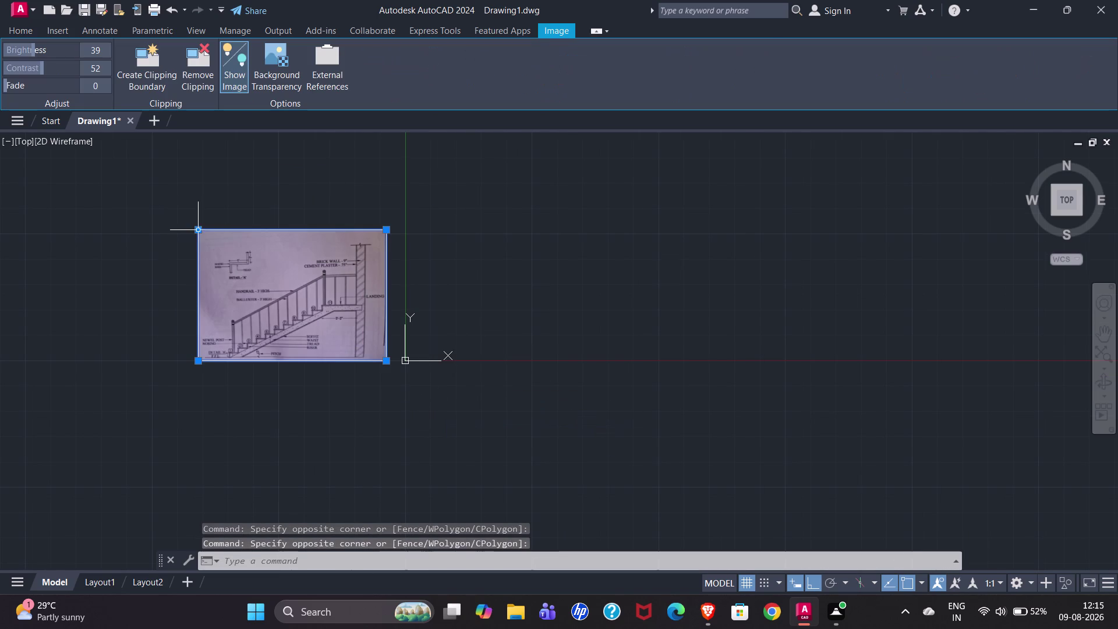
drag(195, 233, 104, 161)
click(104, 161)
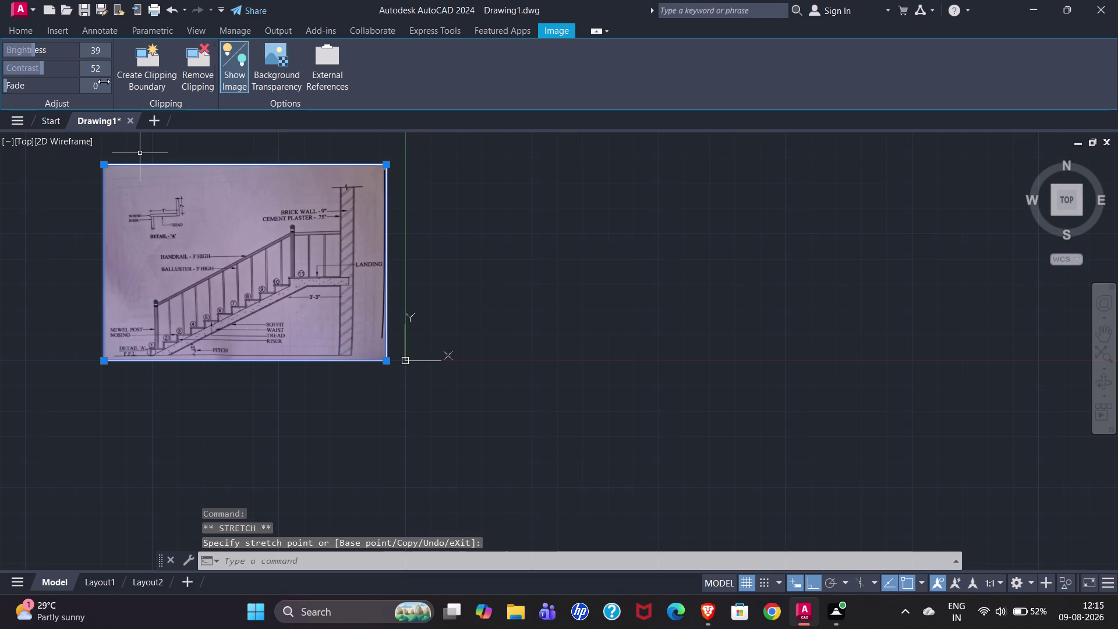
key(Escape)
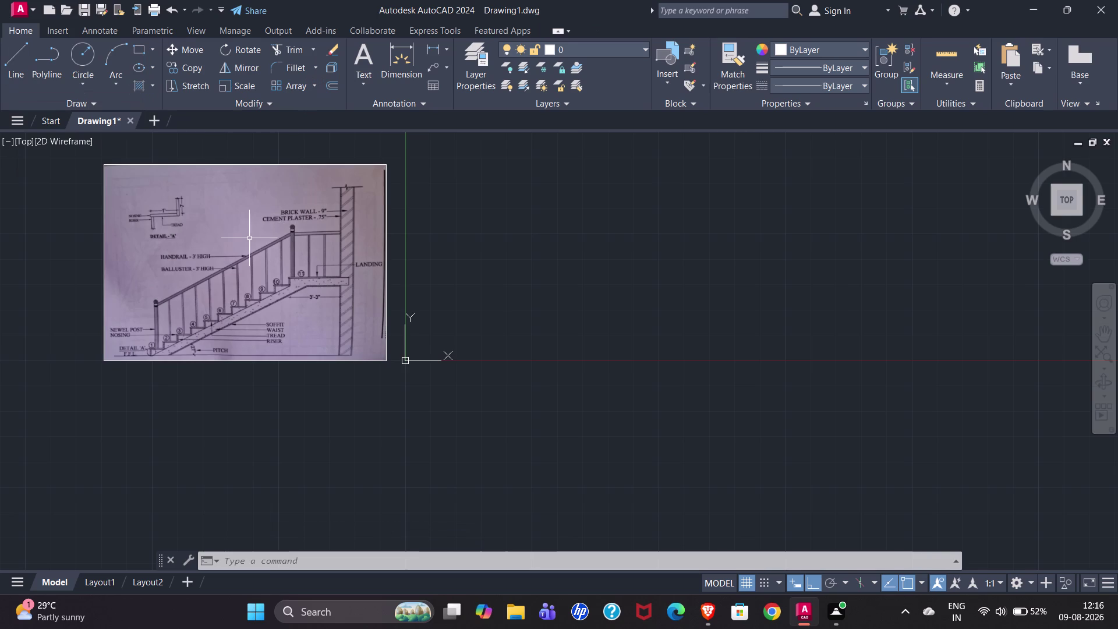
Zoom with the mouse wheel to frame the enlarged staircase image.
scroll(up, 3)
scroll(down, 3)
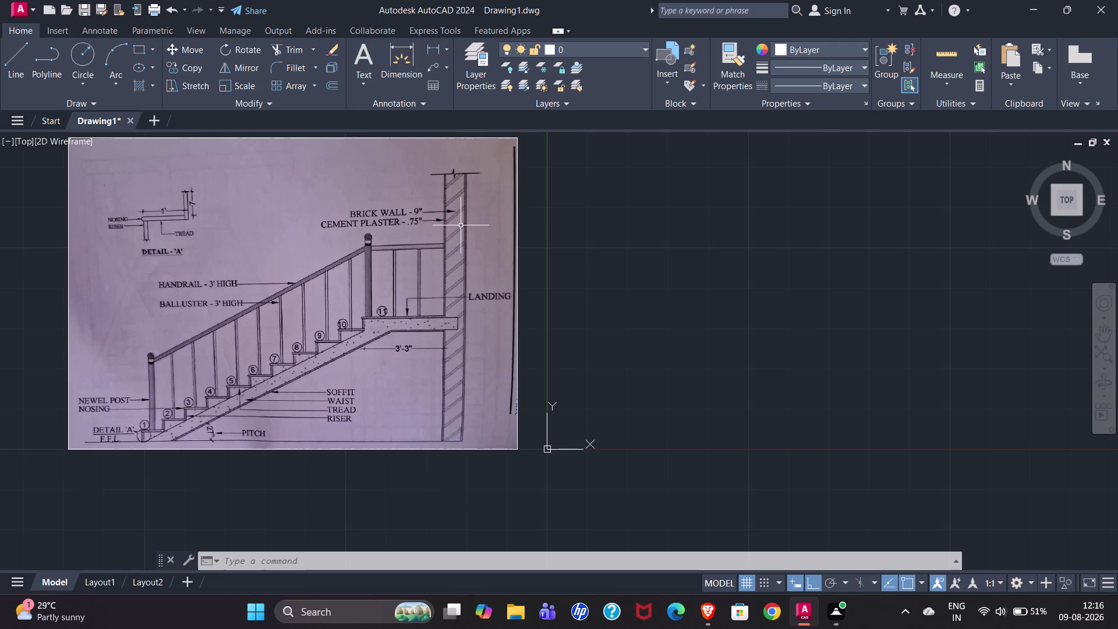
Draw a horizontal XL construction line through the origin along the image's base.
text(XL)
key(Return)
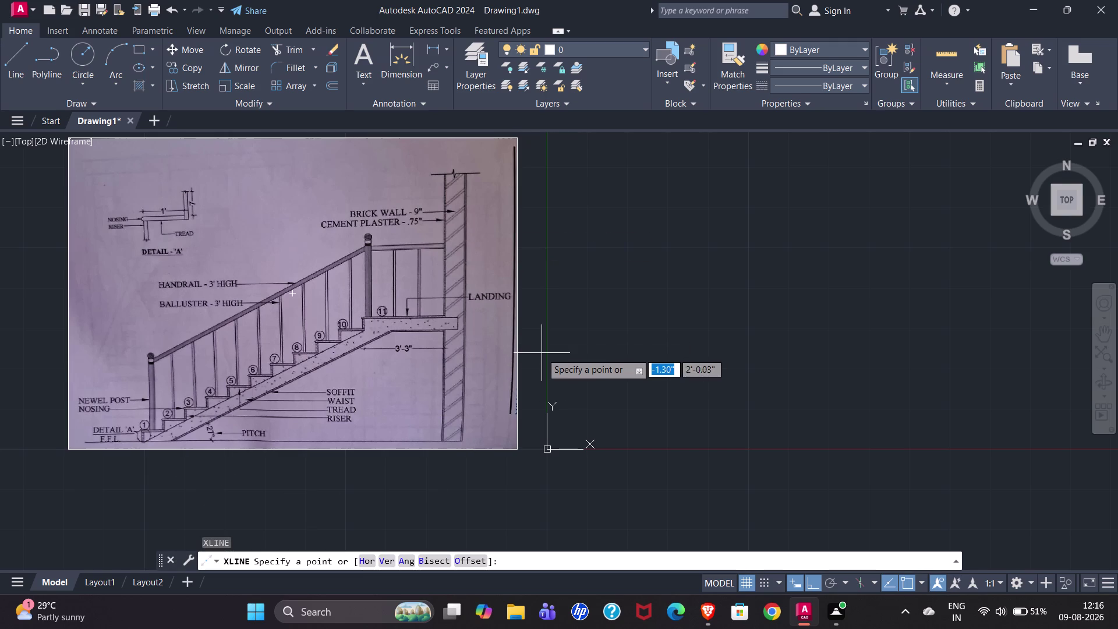
click(367, 561)
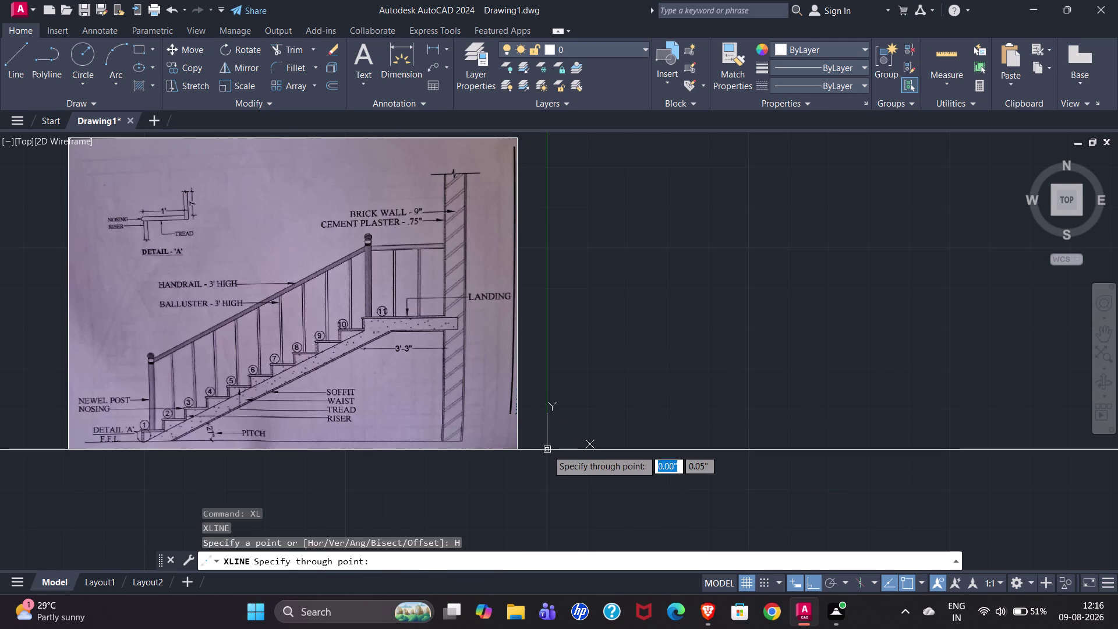
scroll(up, 3)
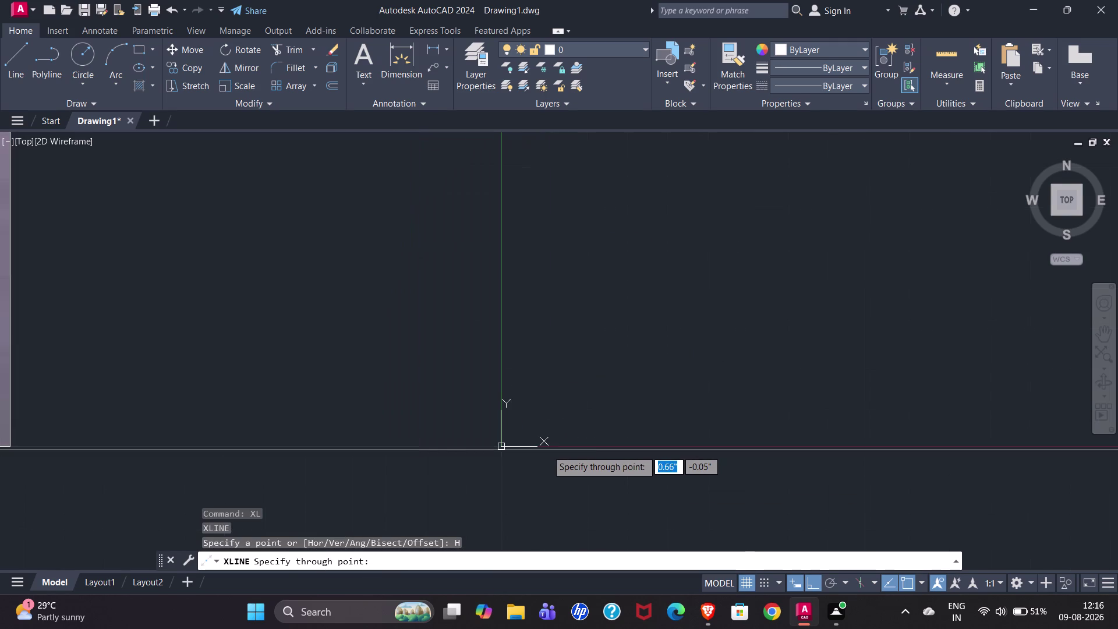
scroll(up, 3)
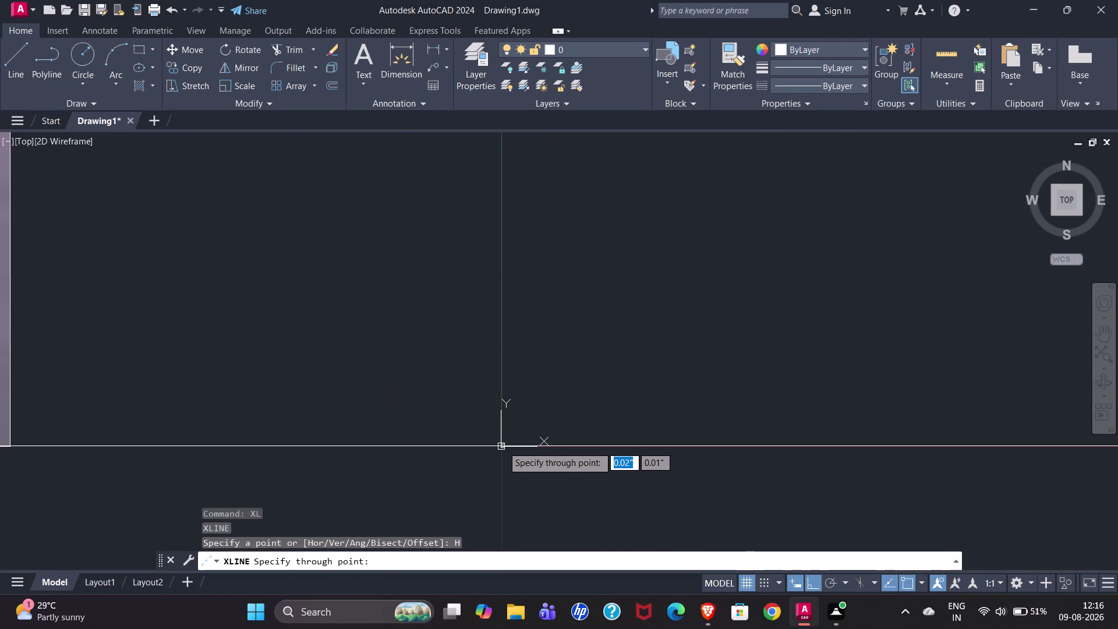
click(502, 446)
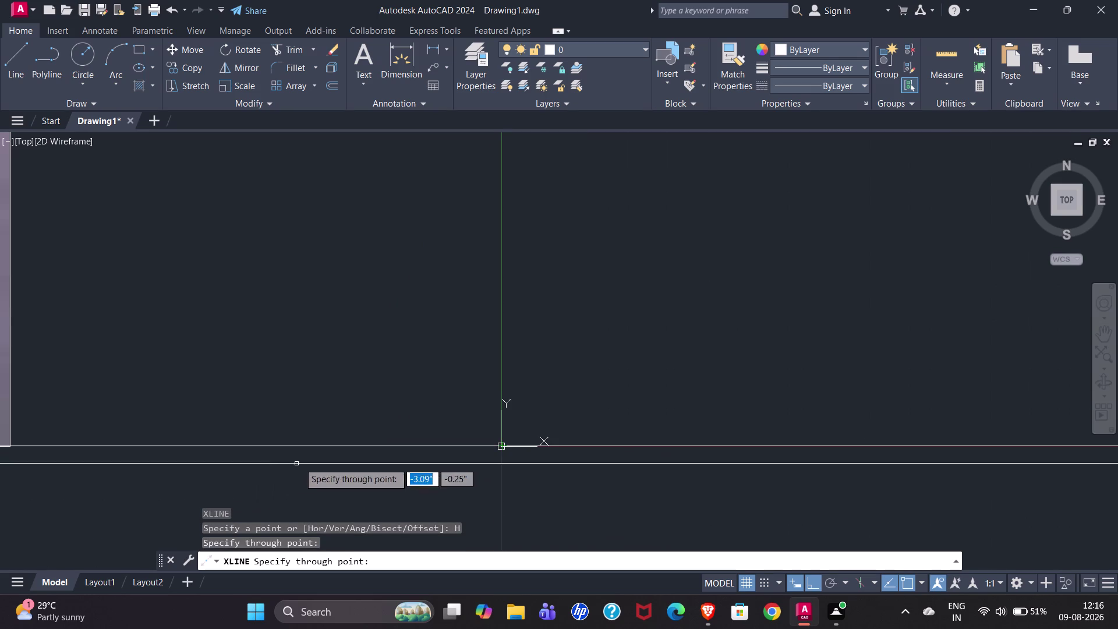
key(Escape)
scroll(down, 3)
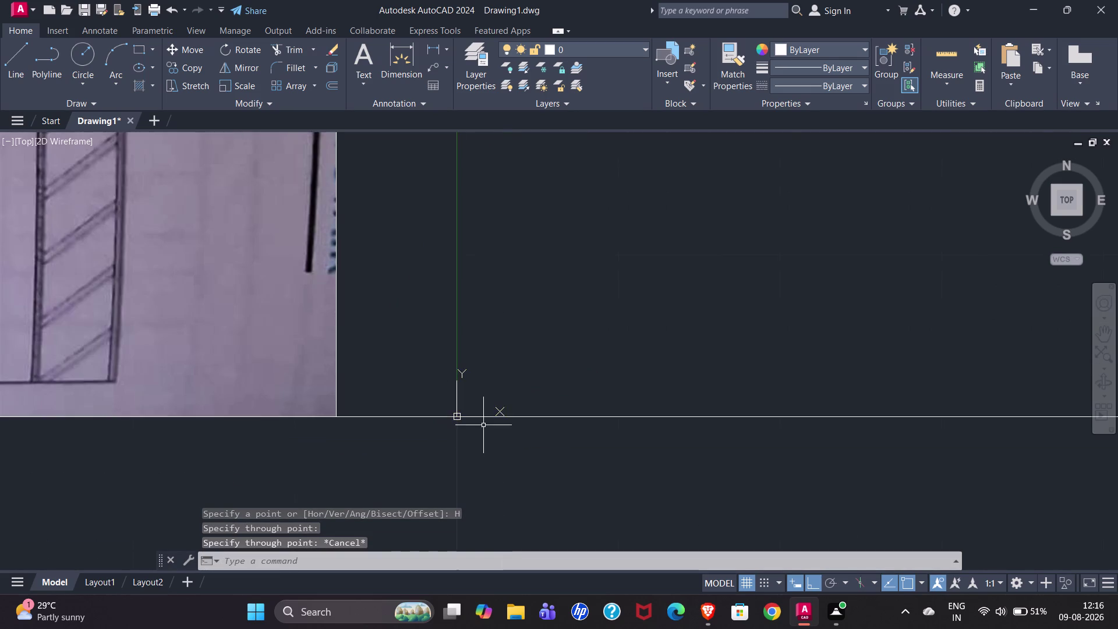
scroll(down, 3)
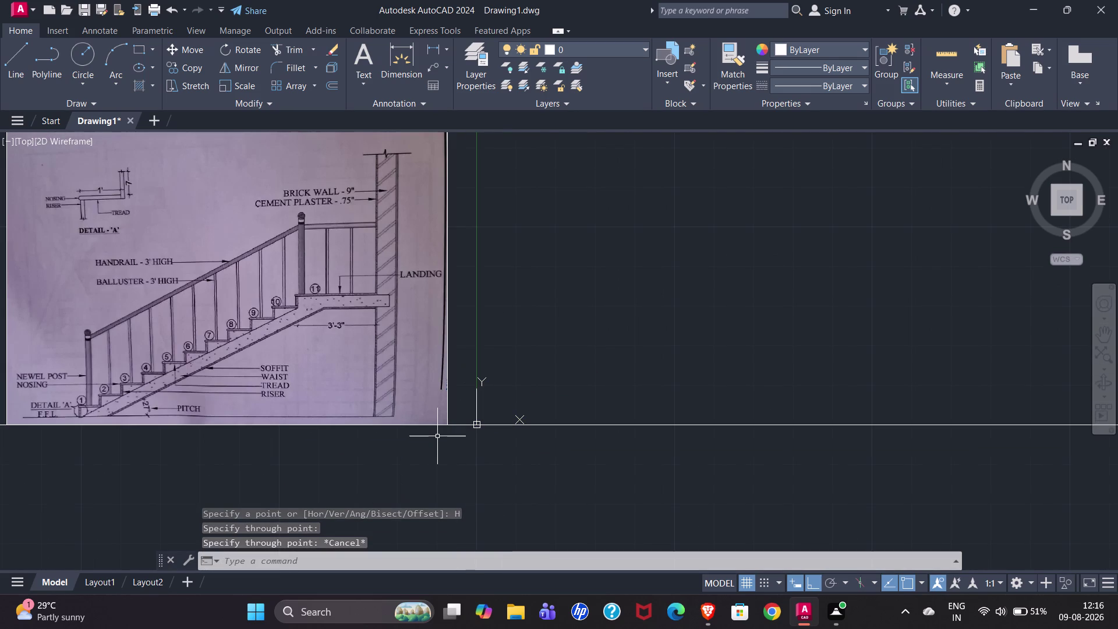
text(XL)
key(Return)
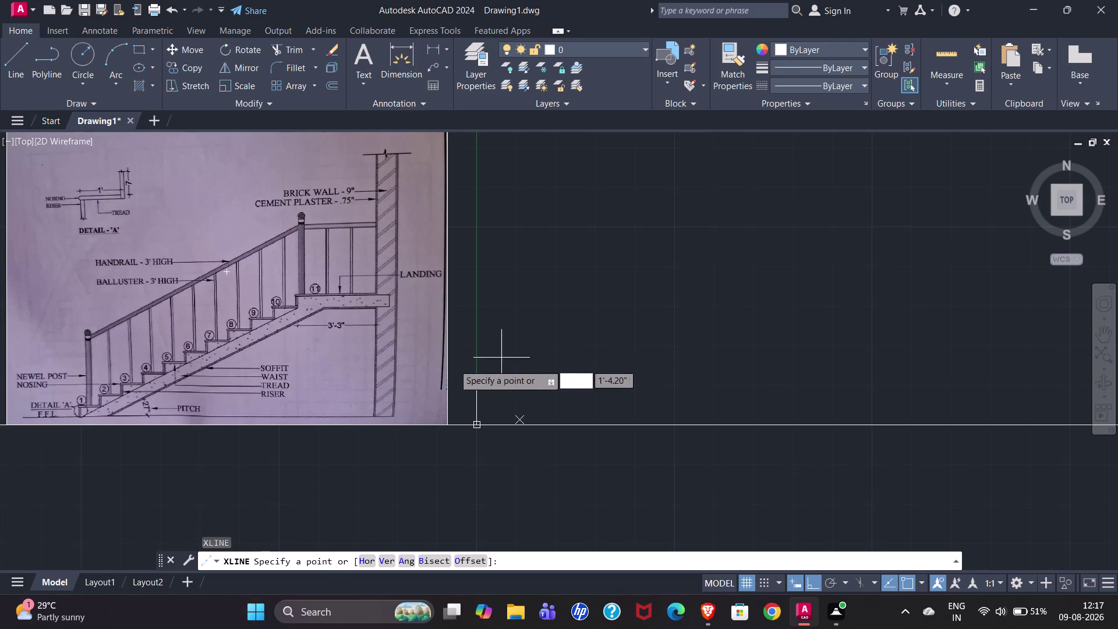
Draw a vertical construction line through the origin and select it.
scroll(down, 3)
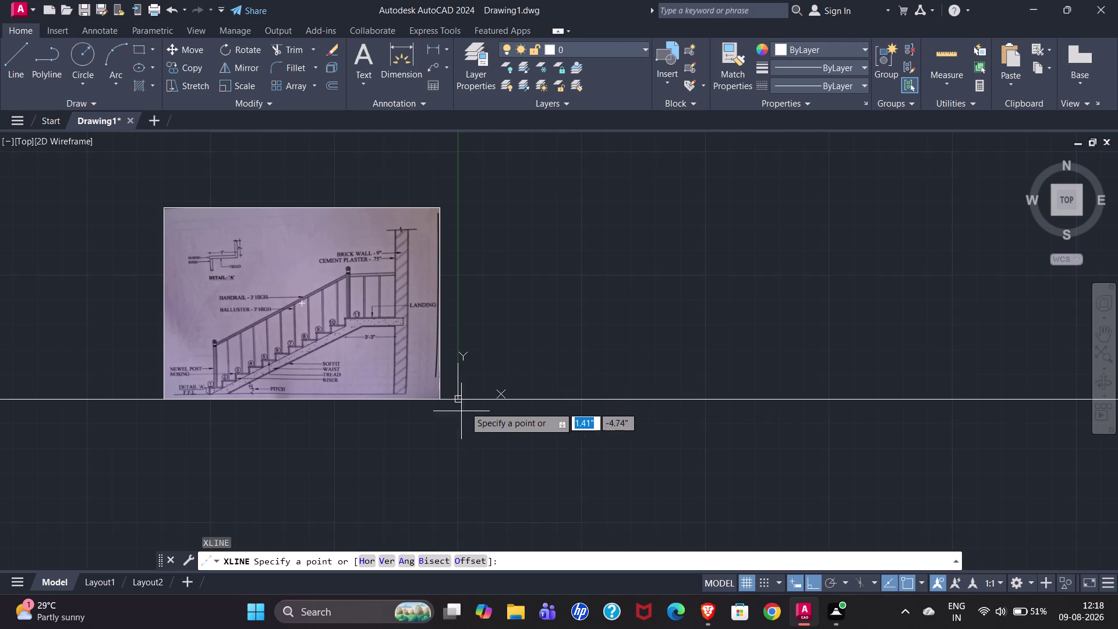
text(XL)
key(Return)
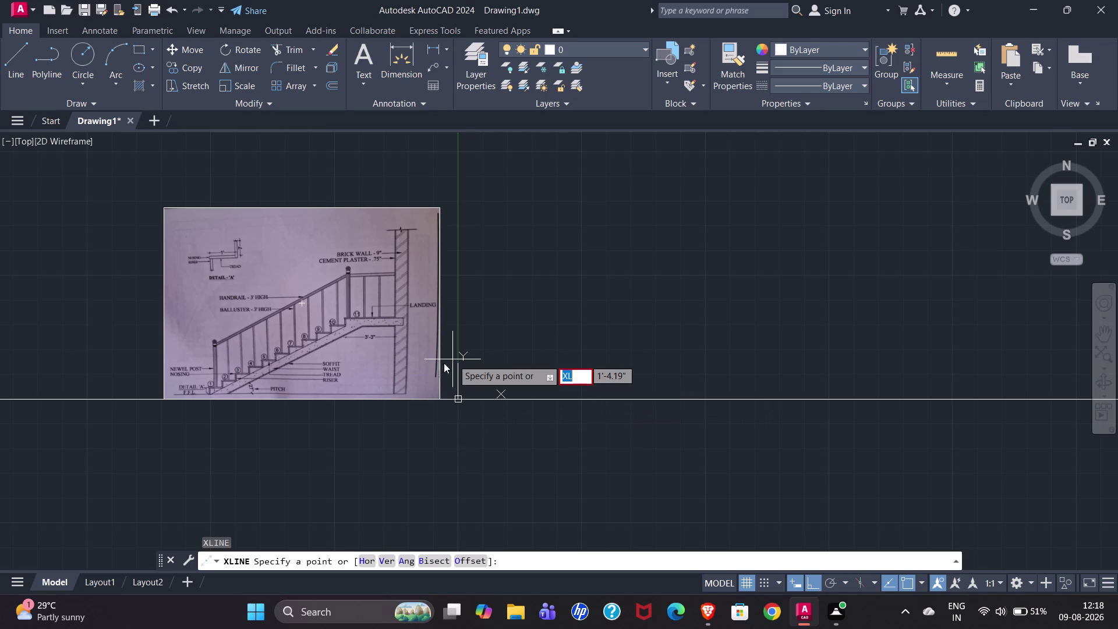
key(Escape)
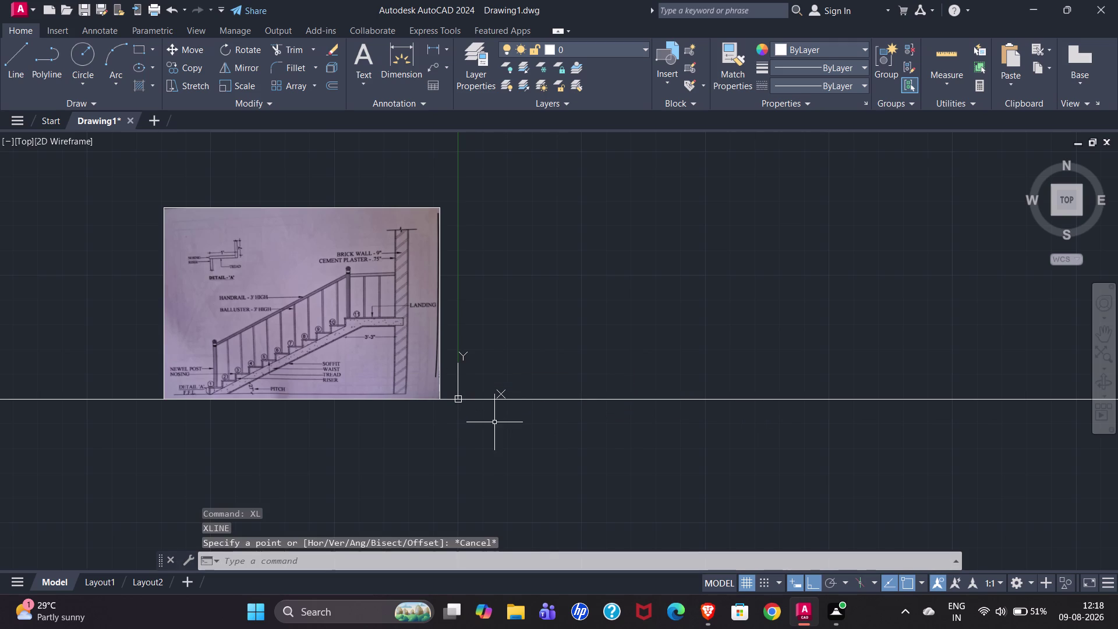
key(x)
key(l)
key(Return)
click(382, 564)
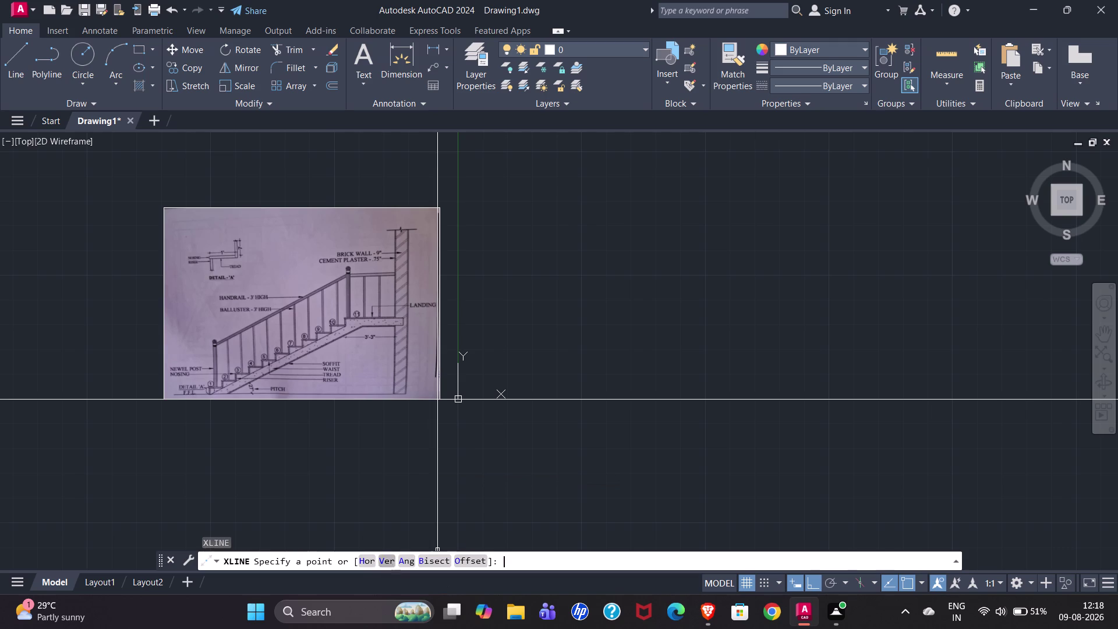
click(457, 399)
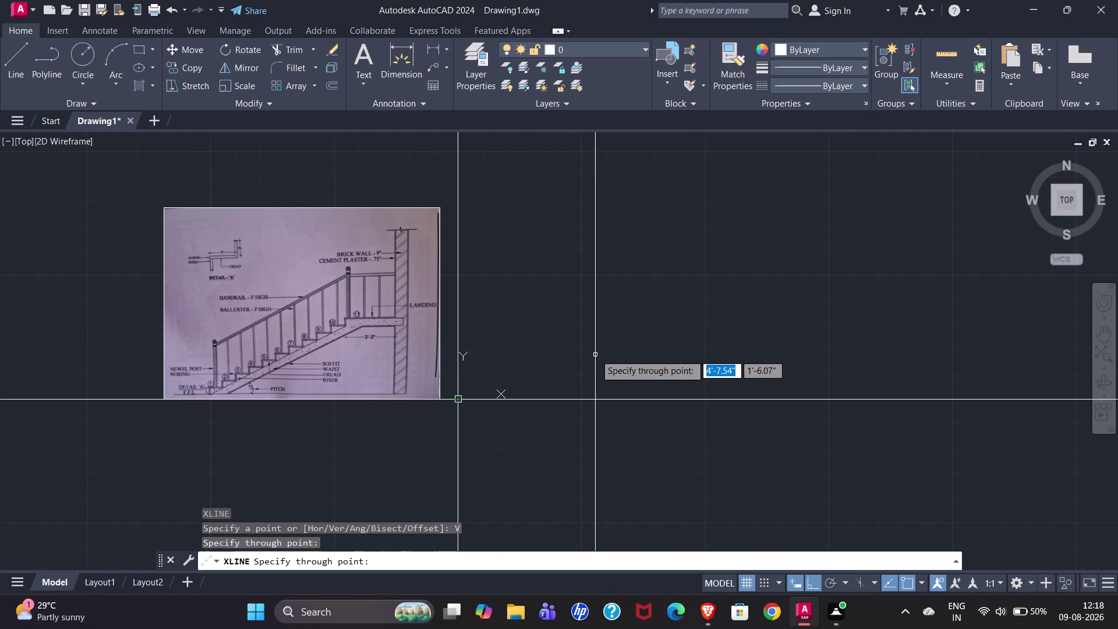
key(Escape)
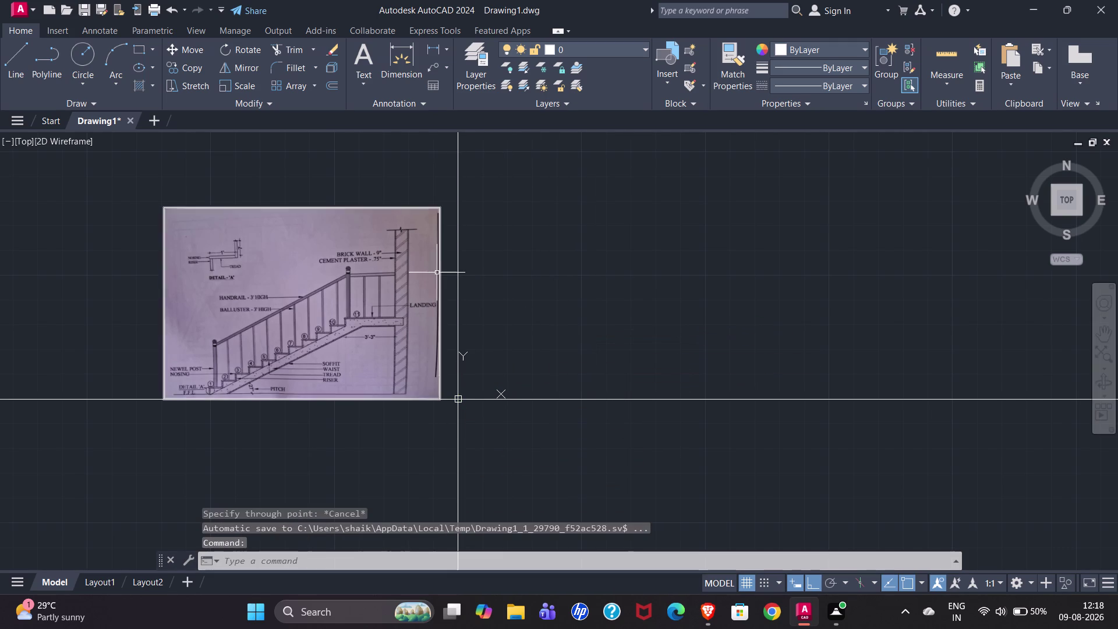
click(457, 273)
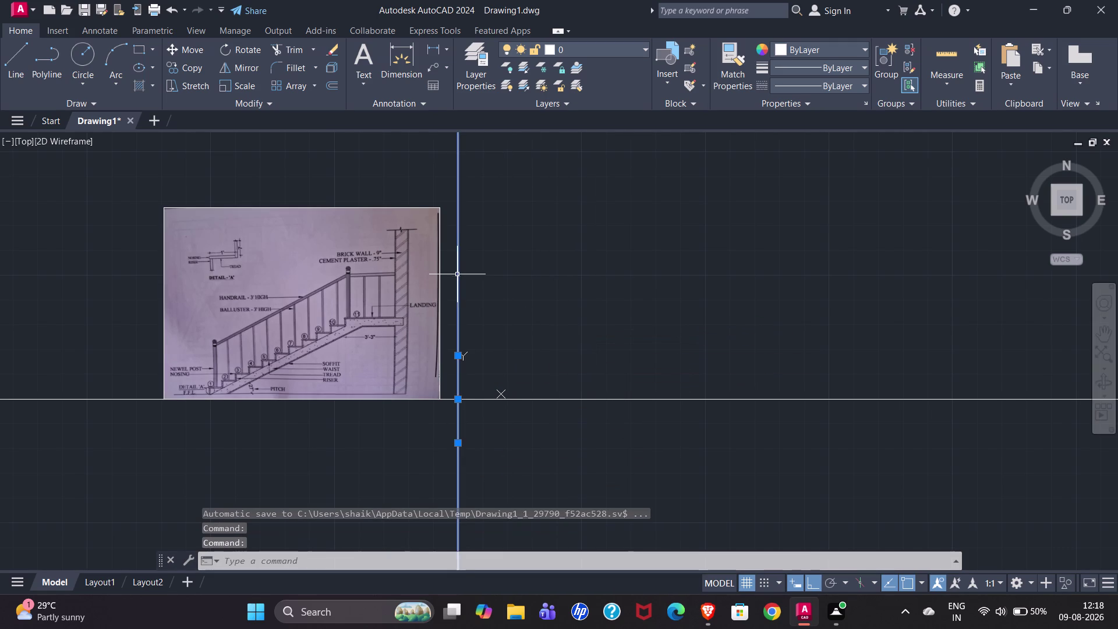